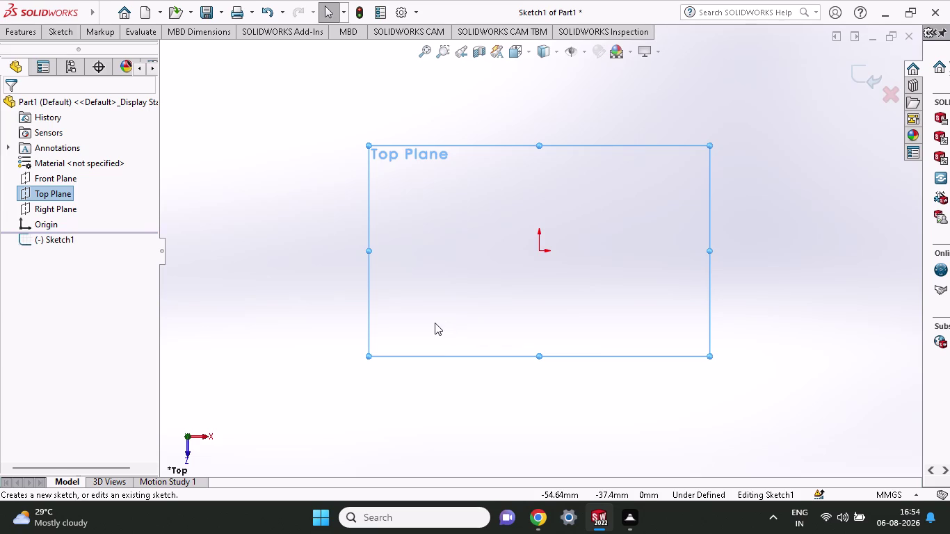
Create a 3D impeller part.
Sketch a circle of about 22 mm radius centred on the origin in the Top Plane sketch.
click(59, 30)
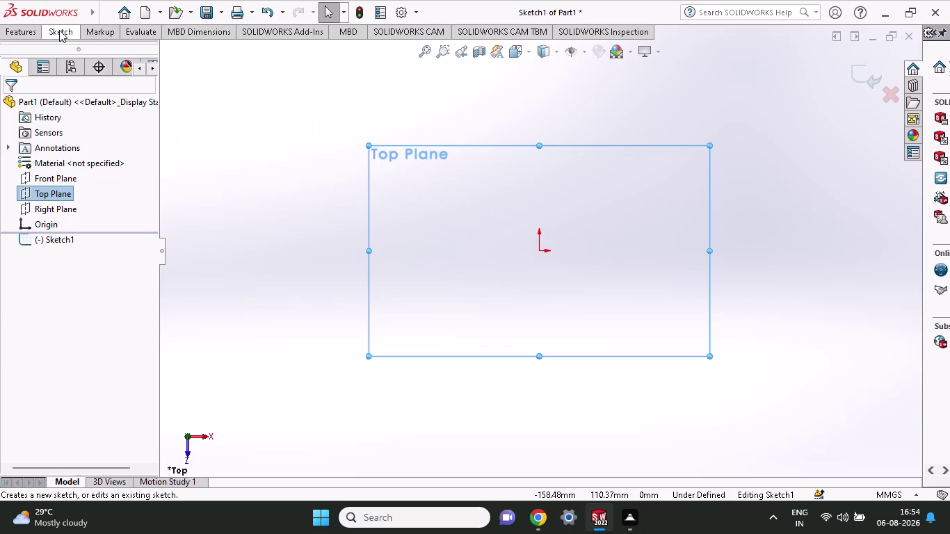
click(122, 51)
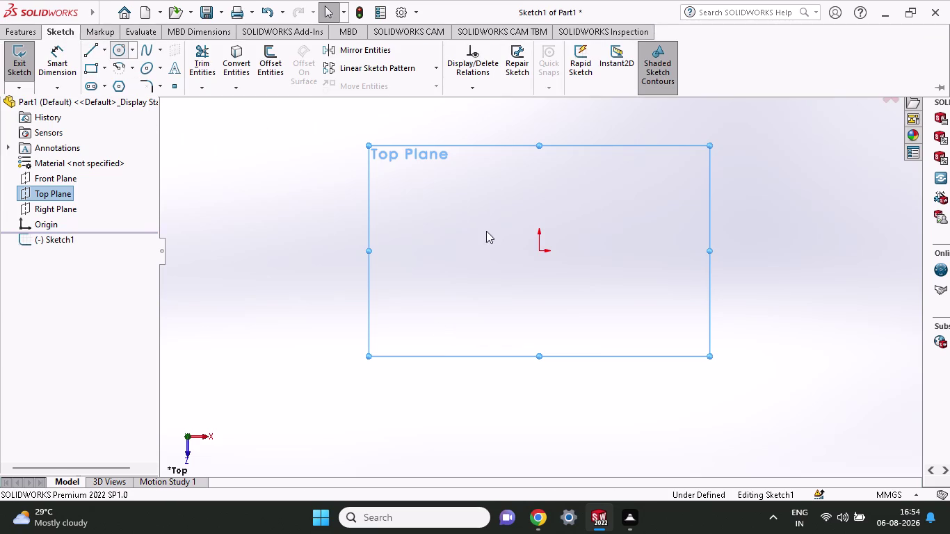
click(540, 252)
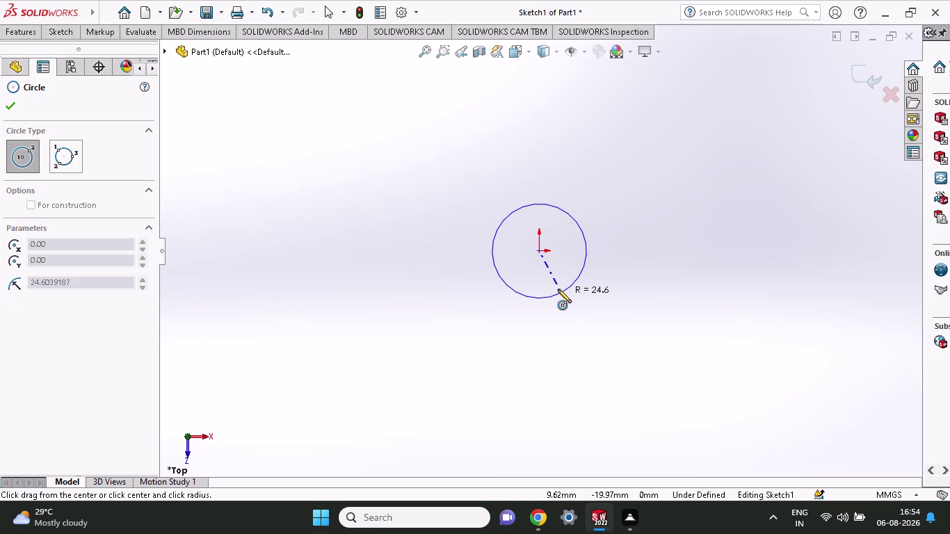
click(558, 290)
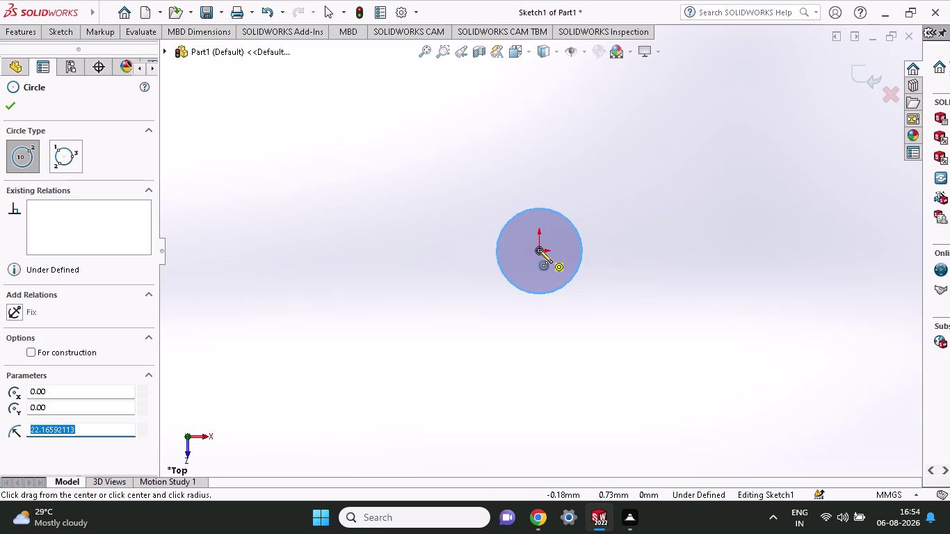
Add a larger concentric circle of about 38.8 mm radius around the origin.
click(539, 249)
click(569, 319)
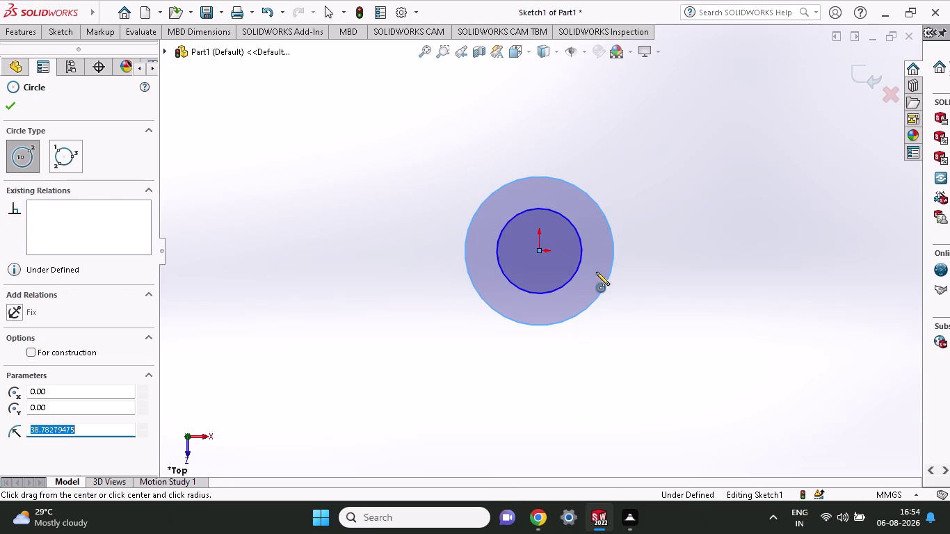
click(63, 35)
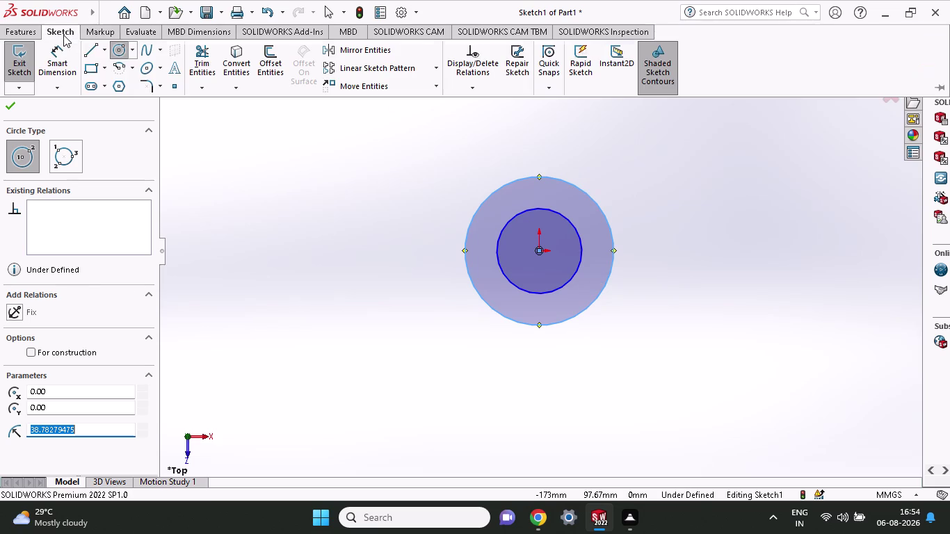
click(59, 49)
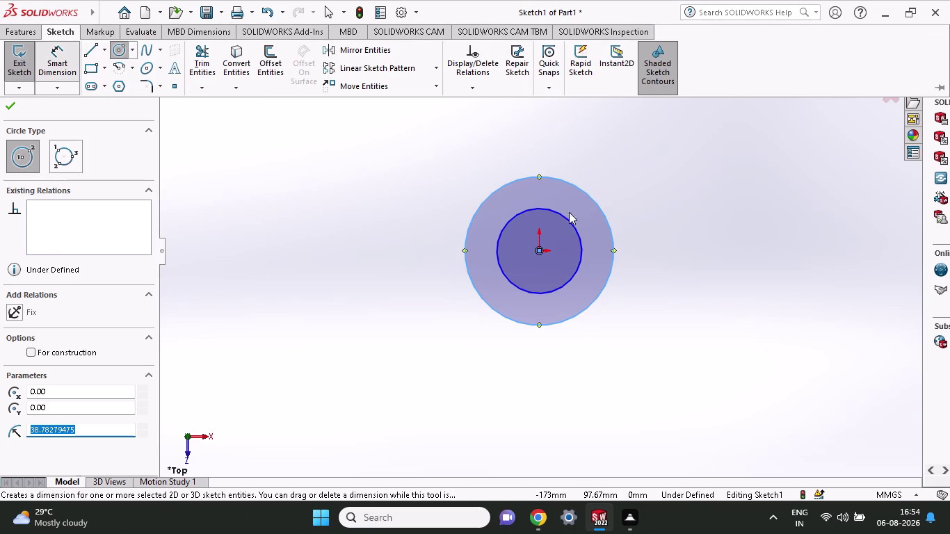
Dimension the outer circle to 150 mm diameter (entered as 75+75), then place the inner circle's diameter dimension.
click(600, 213)
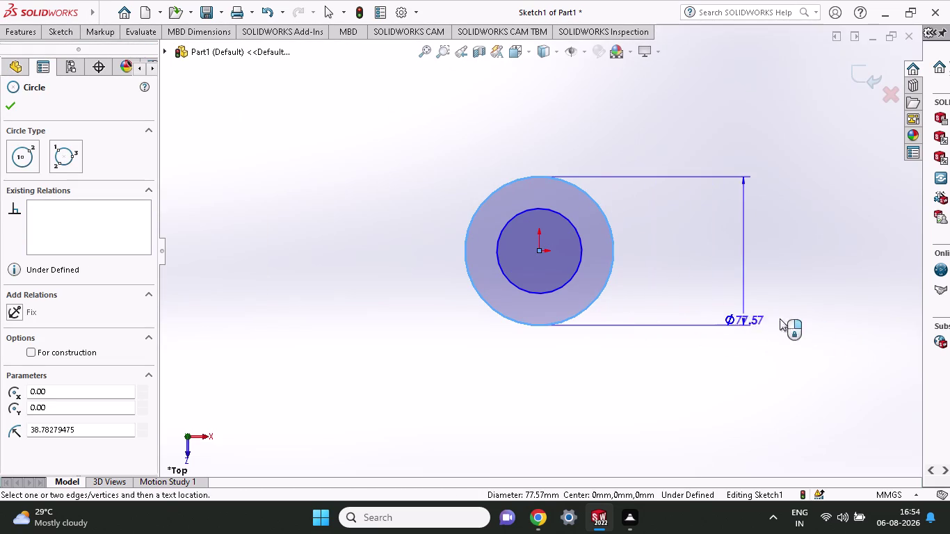
click(870, 302)
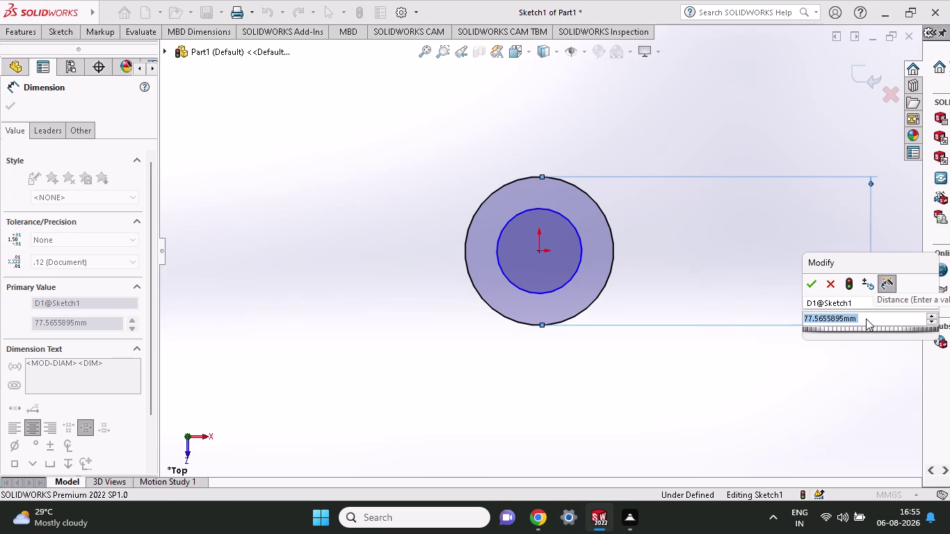
text(7)
text(5)
key(plus)
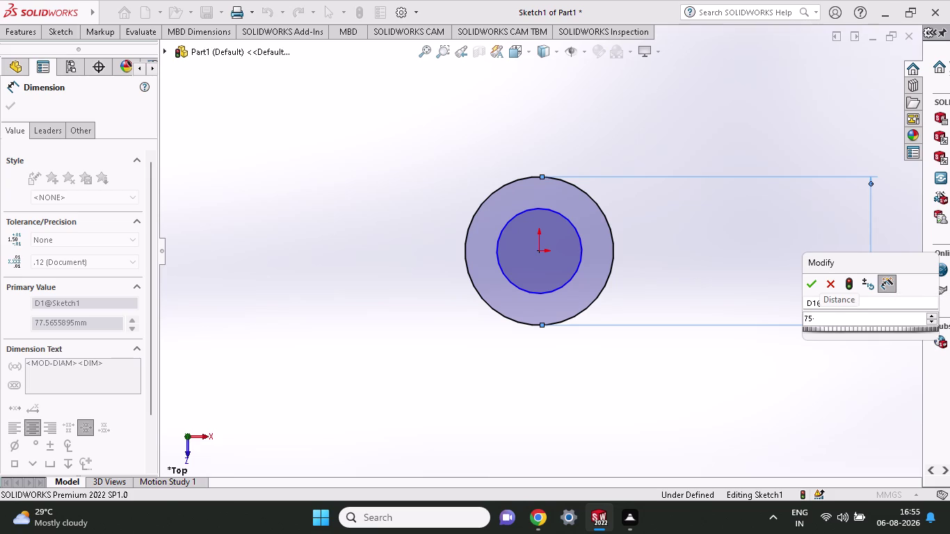
text(75)
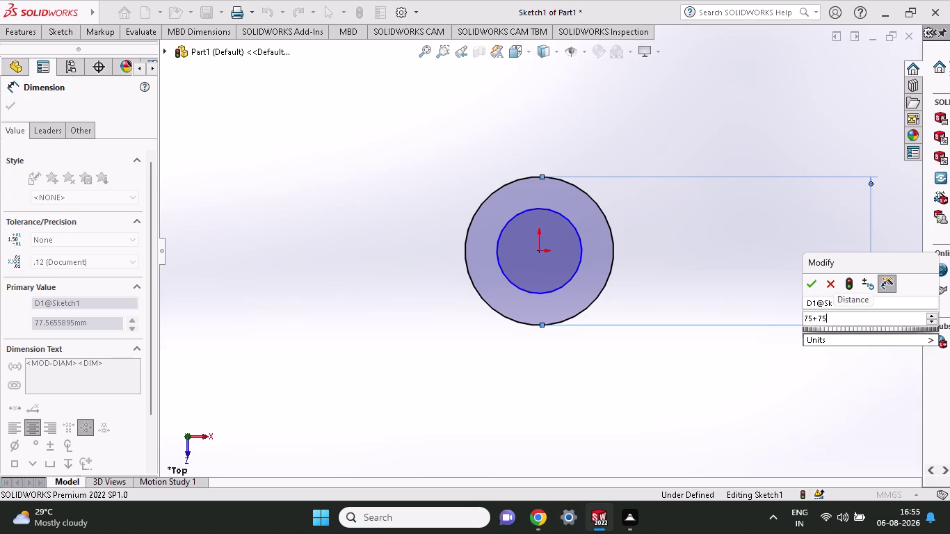
key(Return)
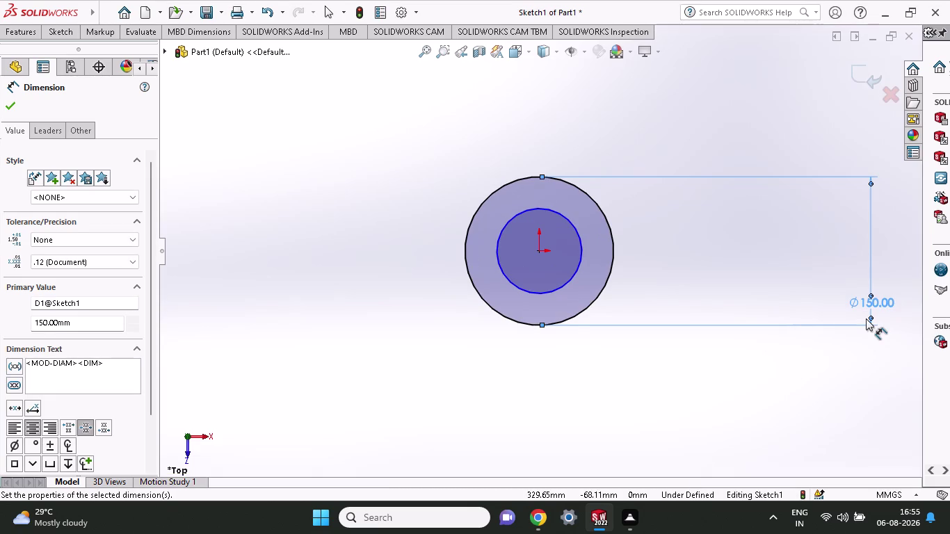
click(544, 292)
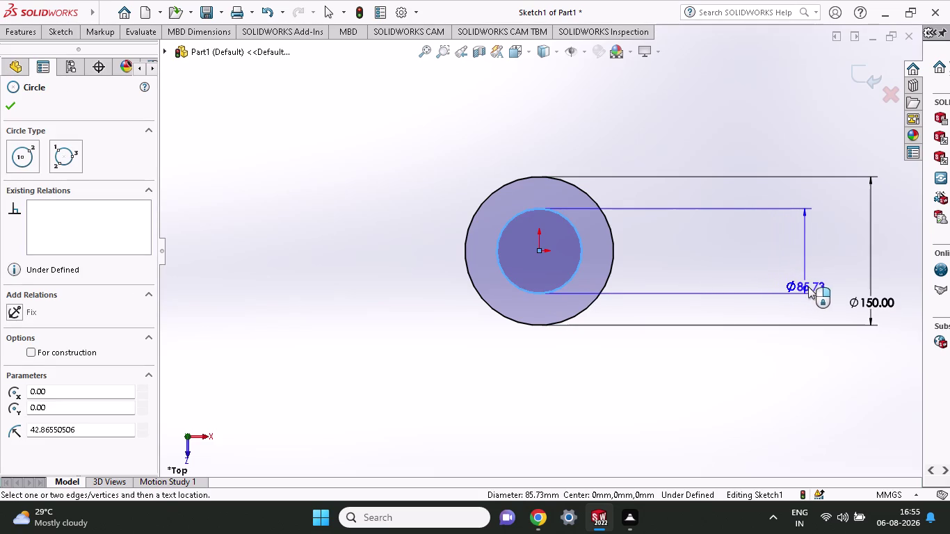
click(816, 286)
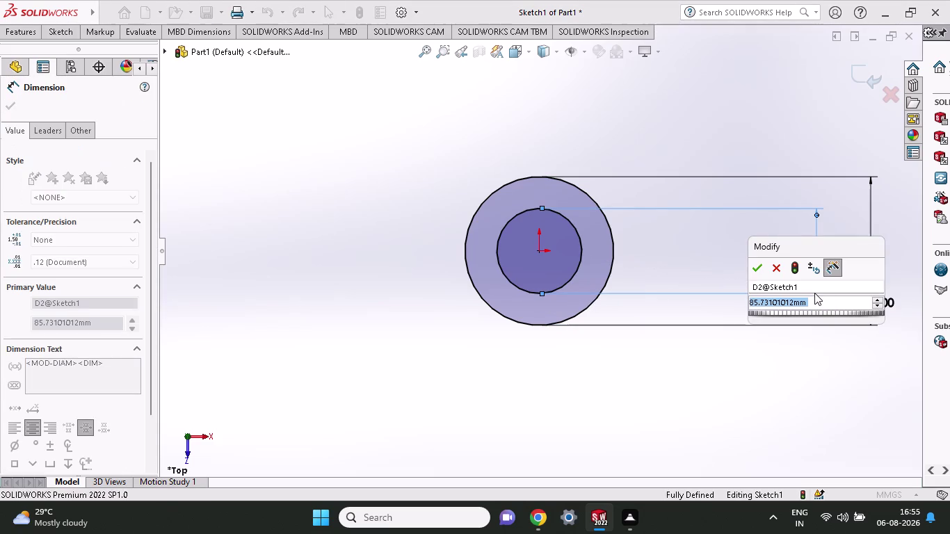
Set the inner hole diameter to 14 mm, fully defining the sketch.
text(14)
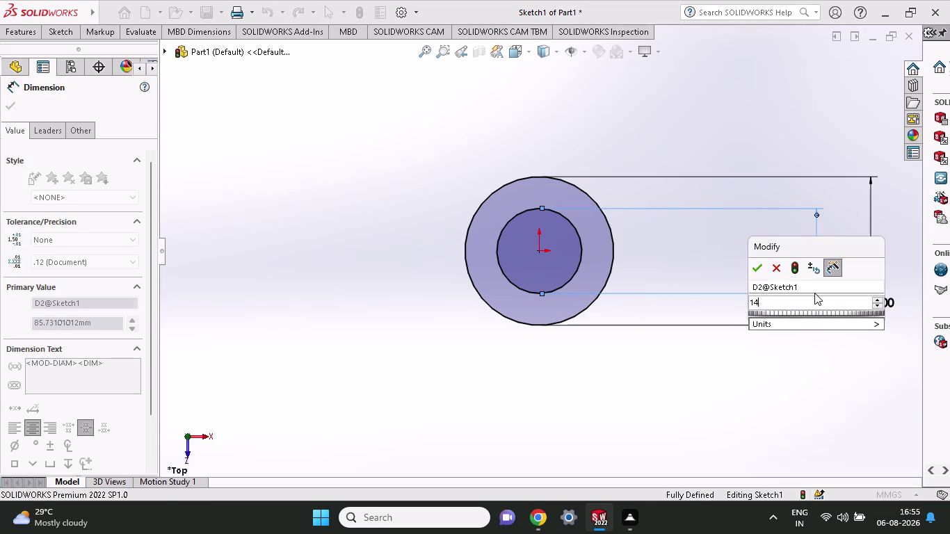
key(Return)
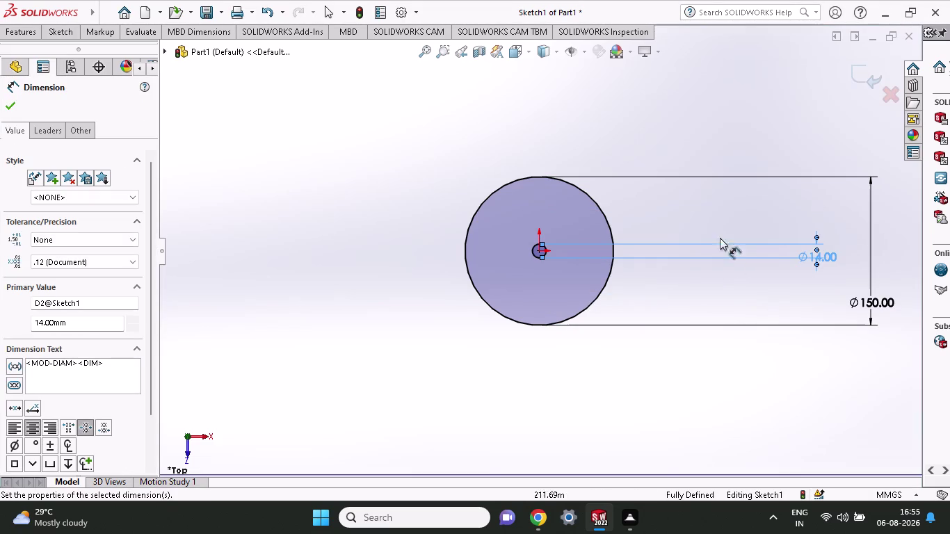
scroll(down, 3)
scroll(down, 3)
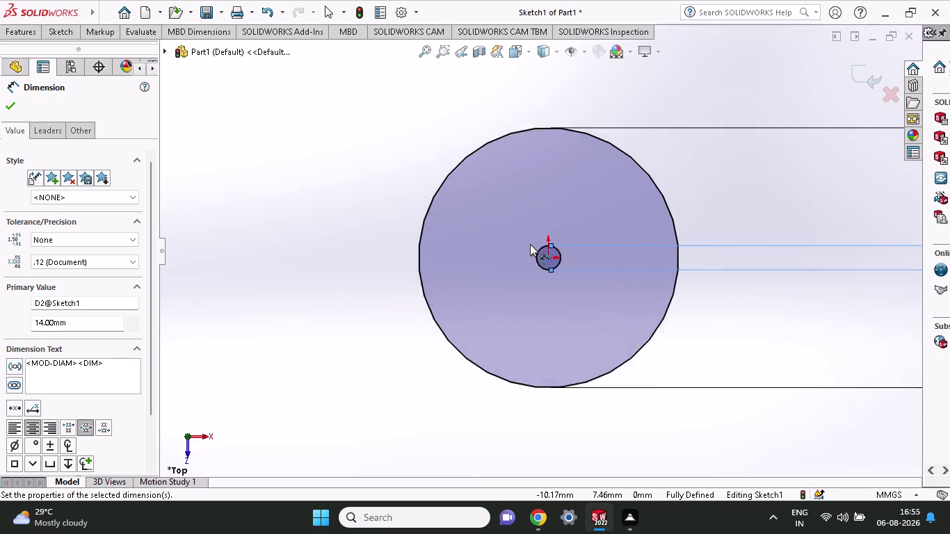
scroll(down, 3)
scroll(down, 3)
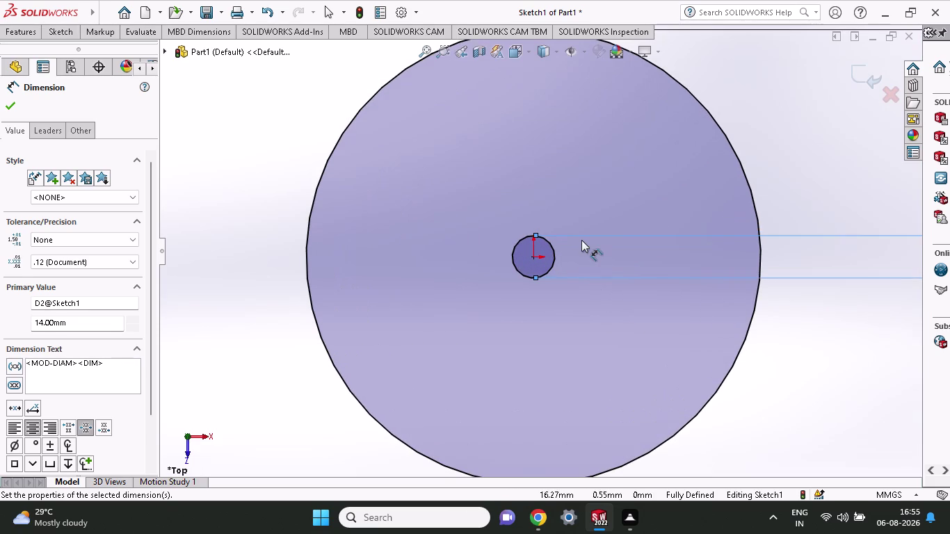
scroll(down, 3)
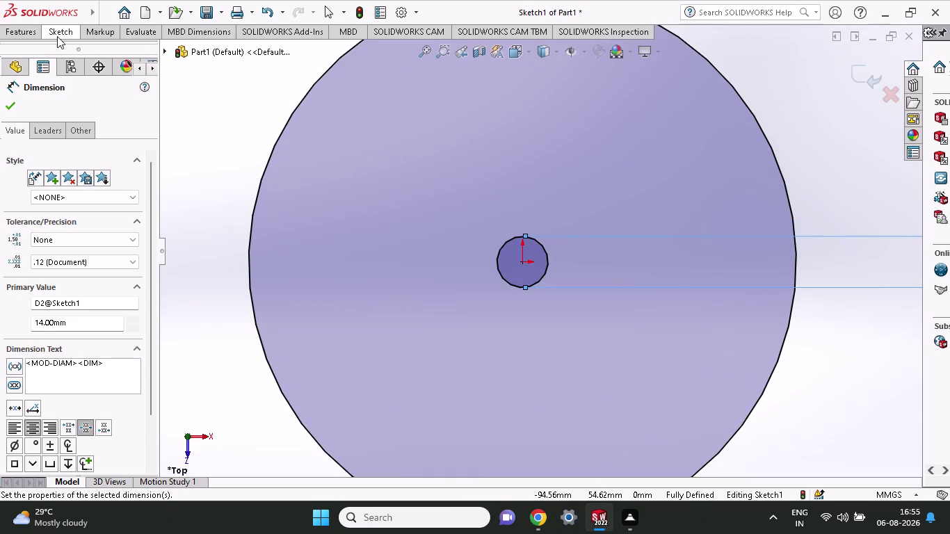
click(57, 37)
Draw a vertical line from the hole's bottom quadrant to above the circle.
click(88, 50)
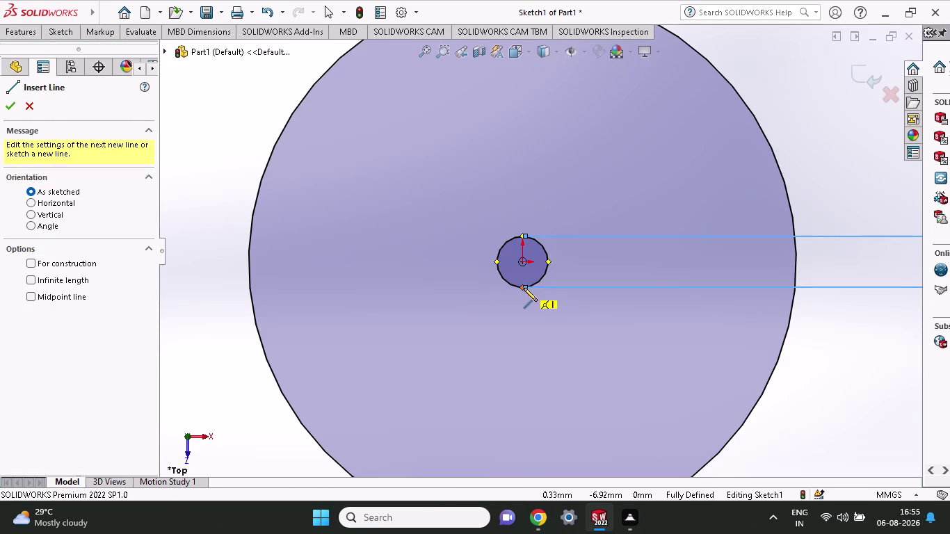
click(522, 287)
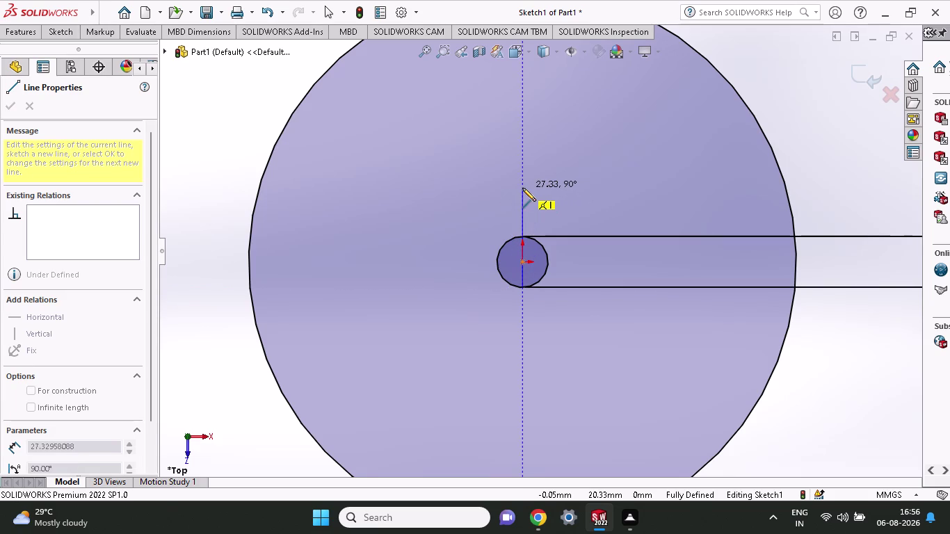
click(522, 201)
click(68, 34)
click(68, 61)
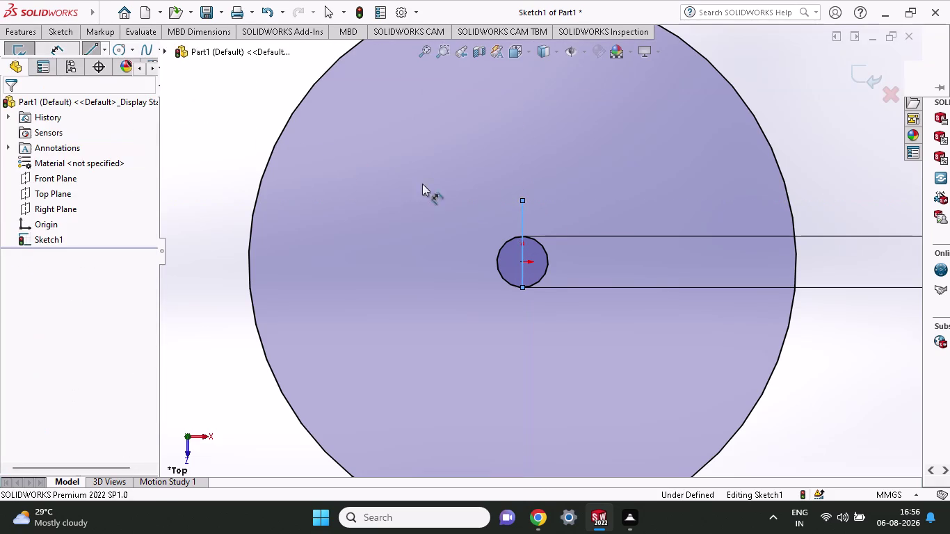
click(521, 199)
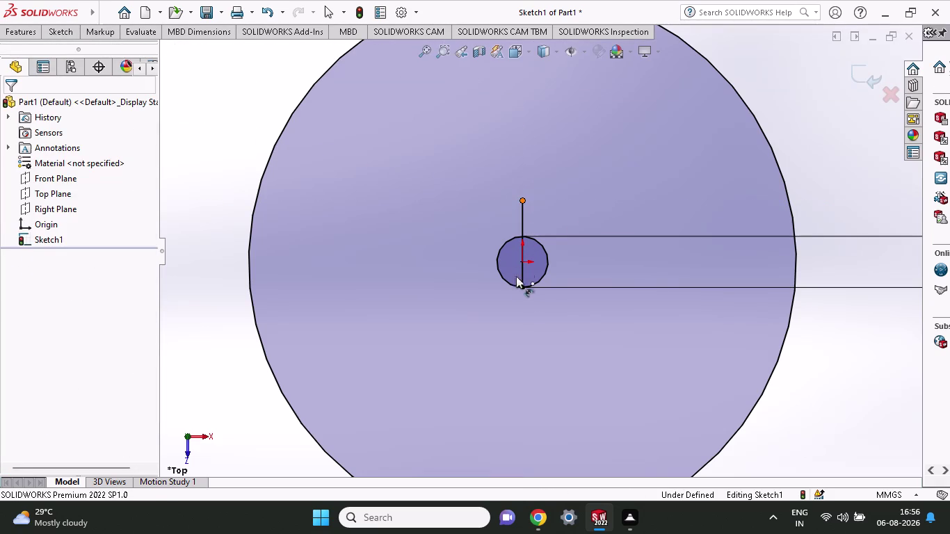
click(522, 290)
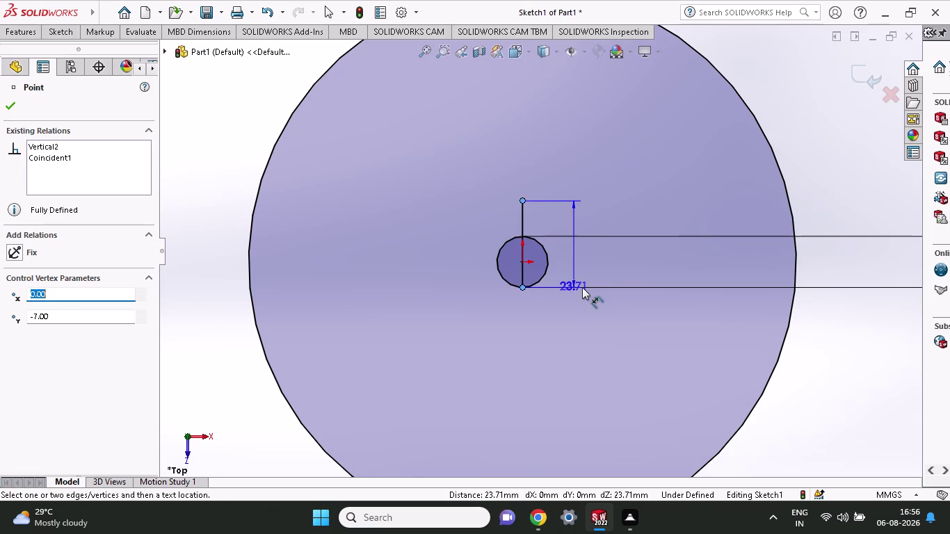
Dimension the vertical line to 16.3 mm and begin a new line at its top.
click(641, 293)
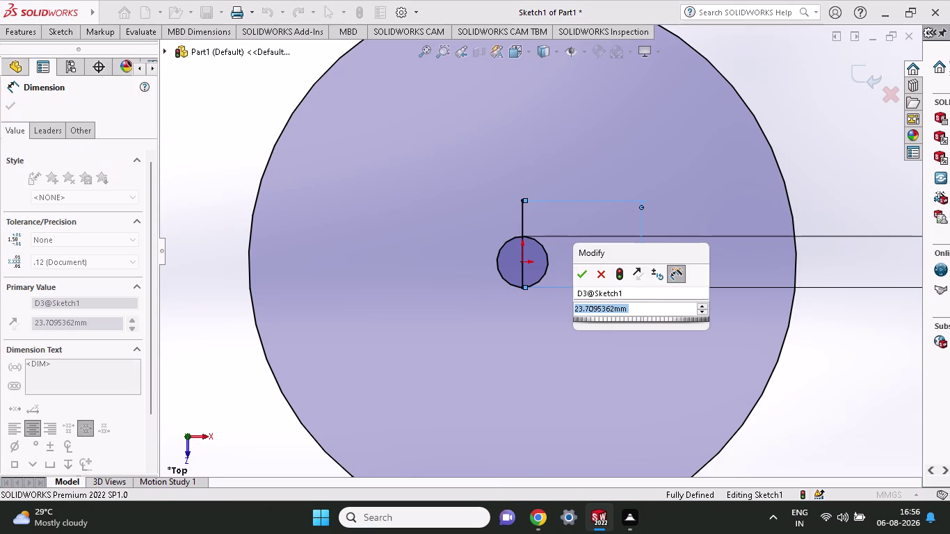
text(16.3)
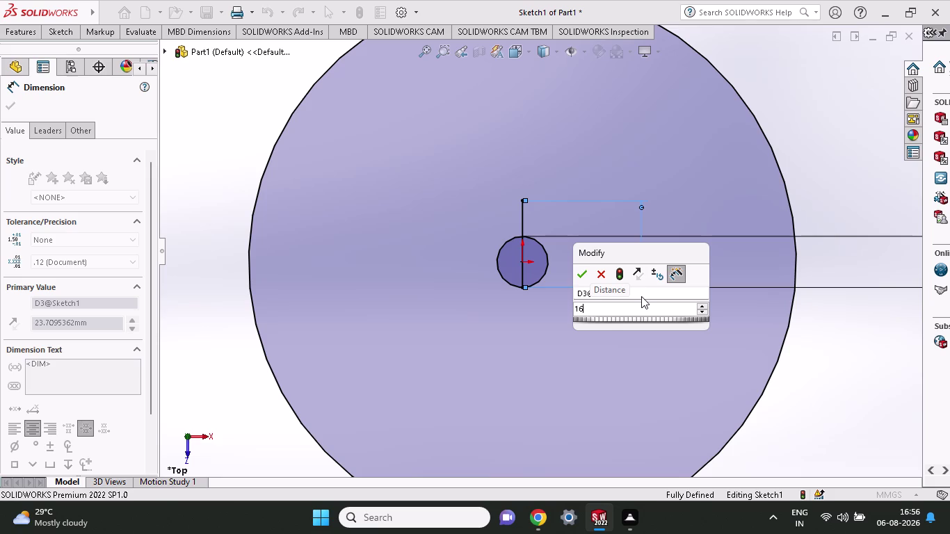
key(Return)
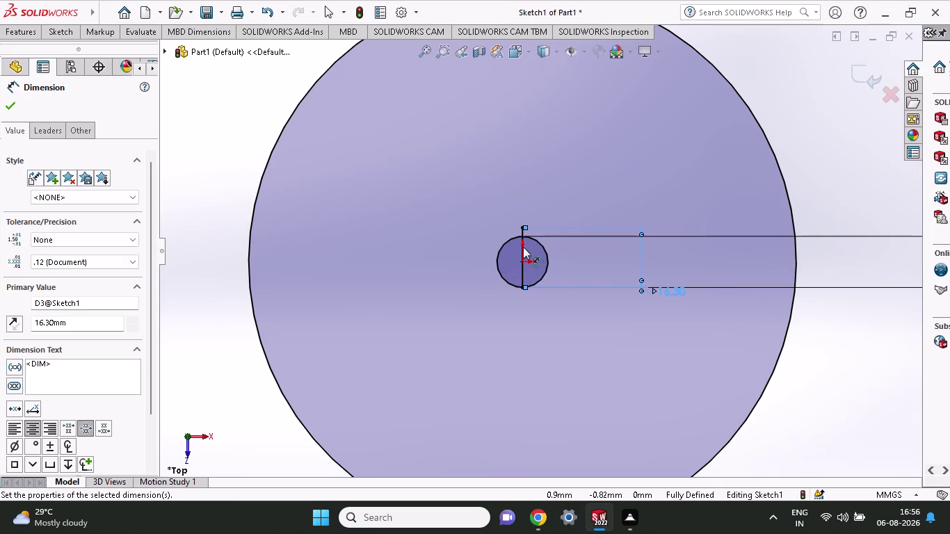
scroll(down, 3)
scroll(down, 3)
scroll(down, 3)
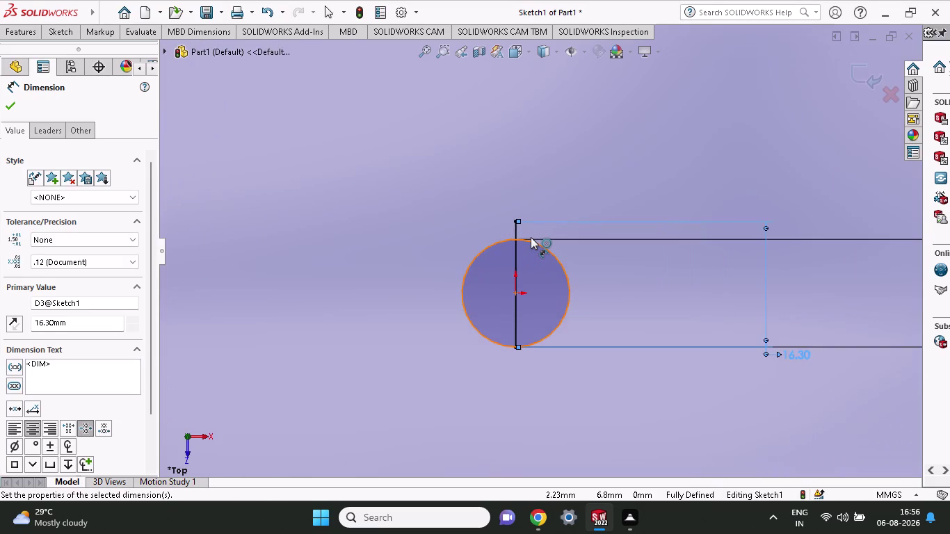
scroll(down, 3)
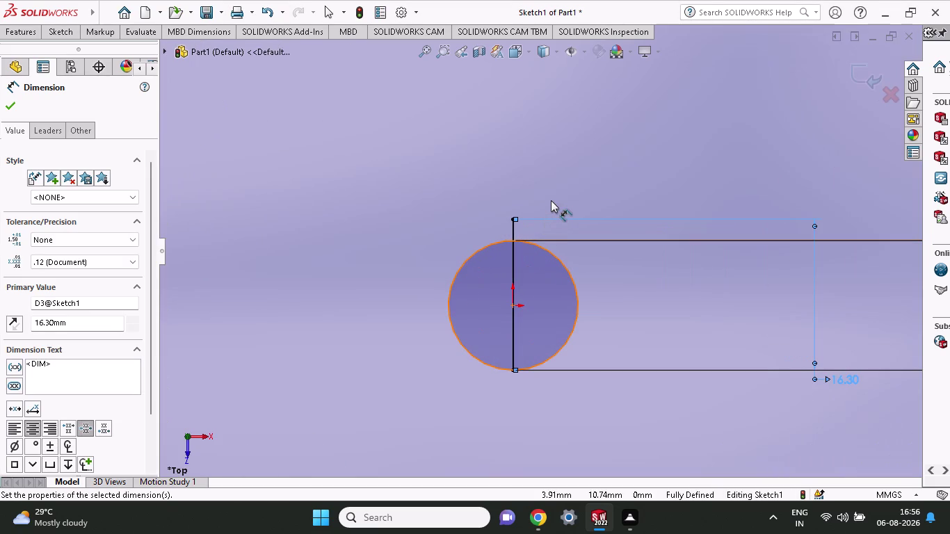
click(51, 32)
click(90, 49)
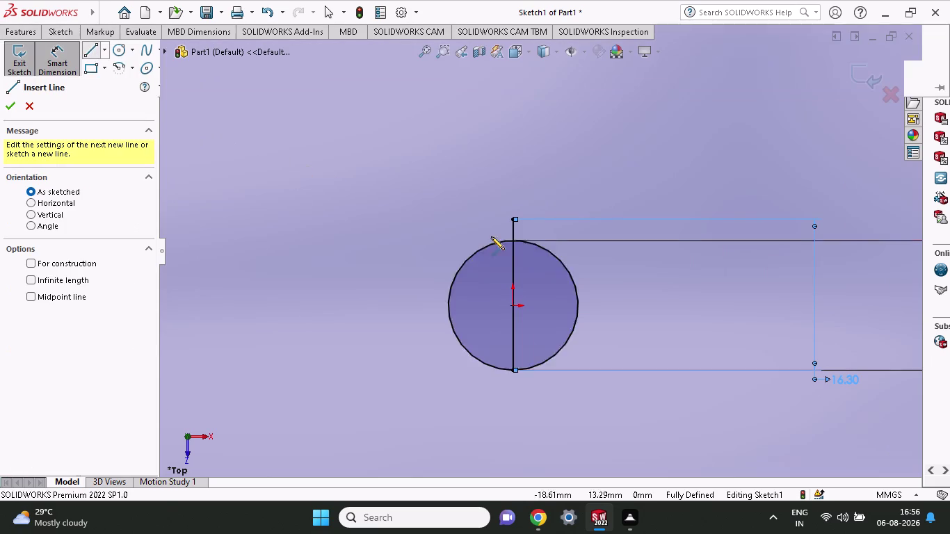
click(512, 219)
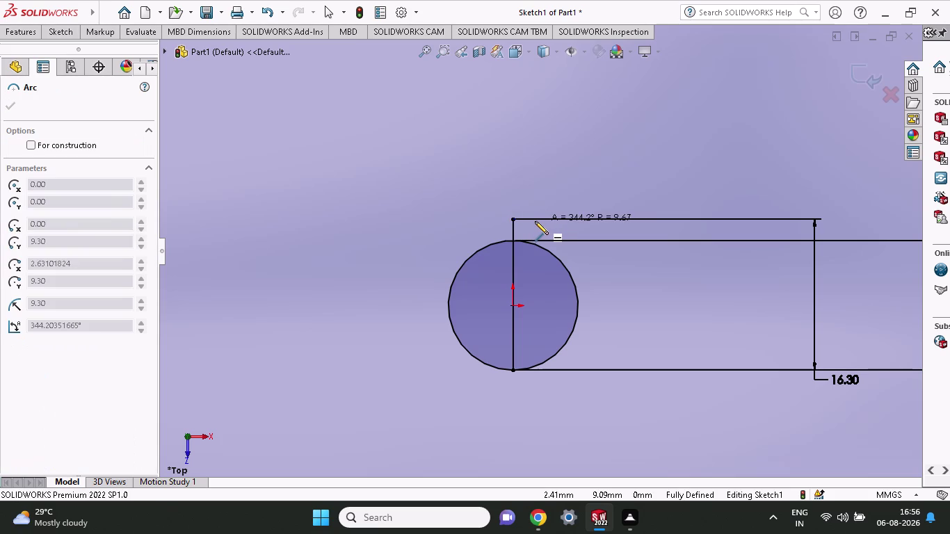
Draw a horizontal top edge across the vertical line's top end.
click(533, 220)
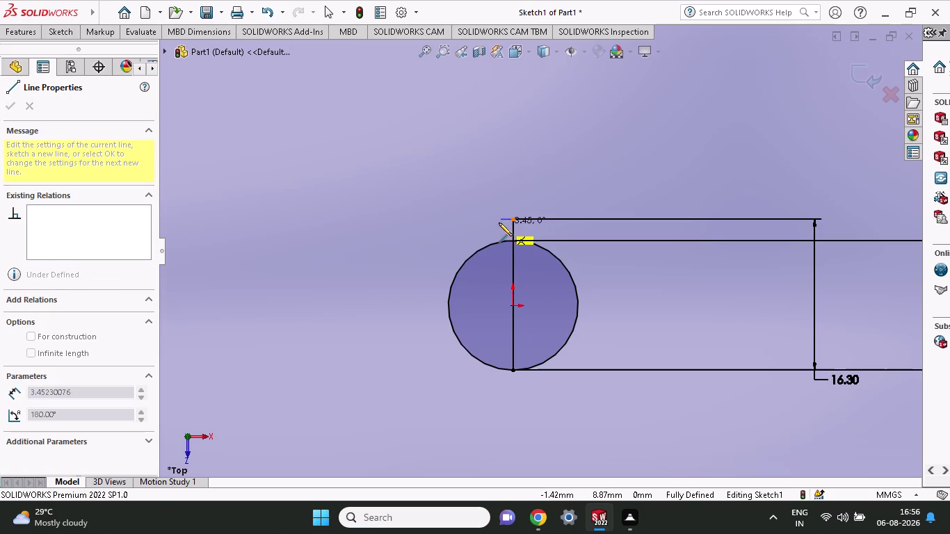
click(499, 222)
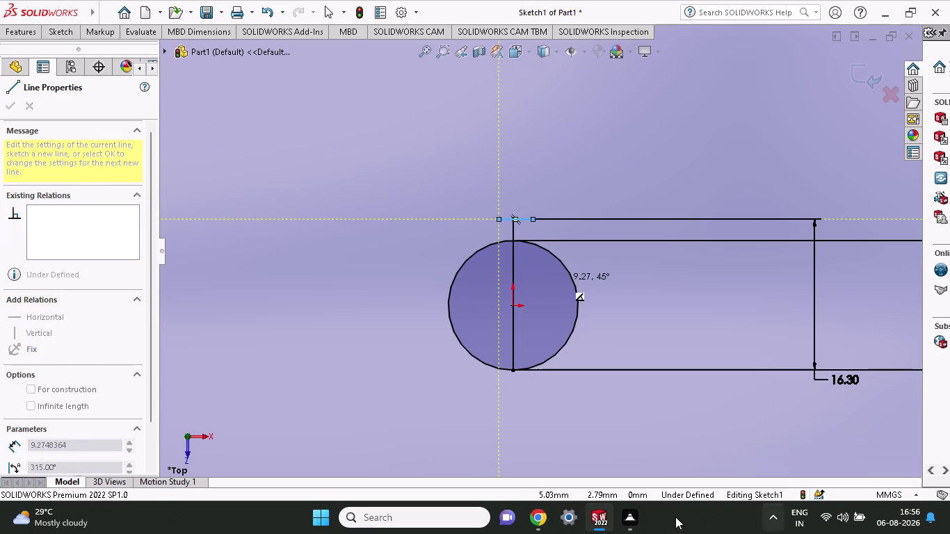
click(44, 30)
click(56, 46)
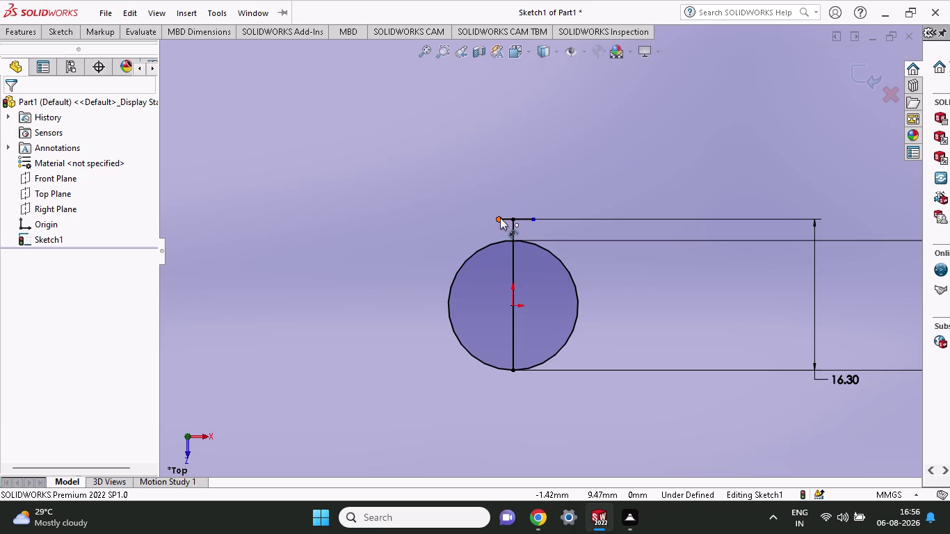
Dimension both halves of the top edge to 2.5 mm from the vertical line.
click(499, 218)
click(512, 220)
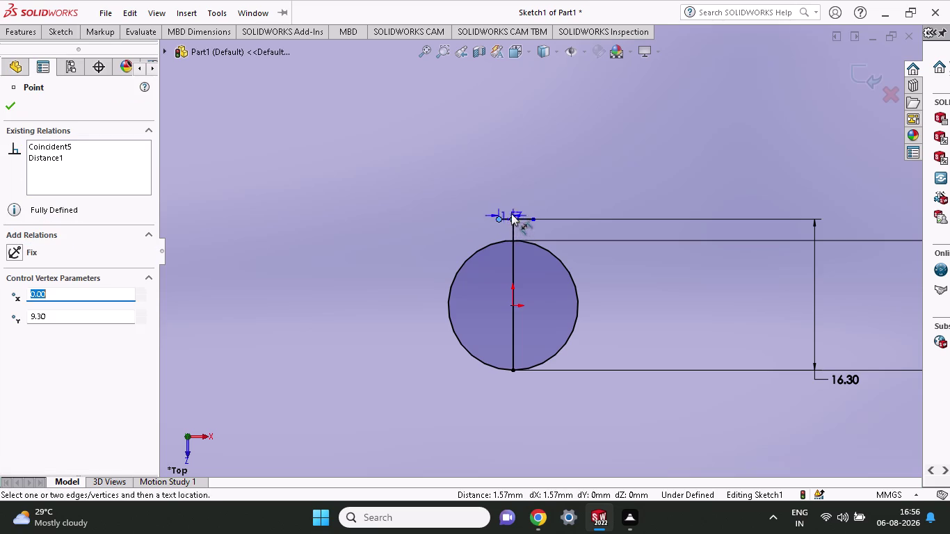
click(513, 122)
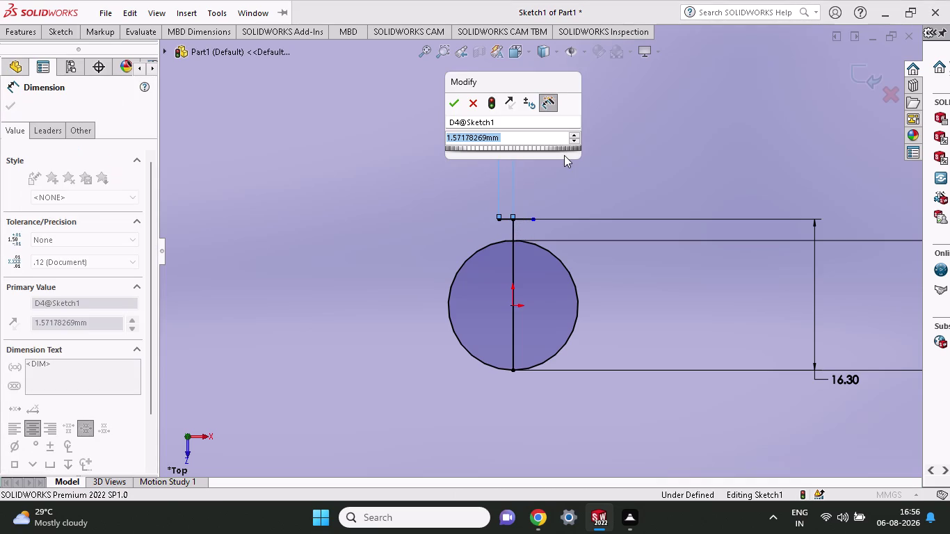
text(2.5)
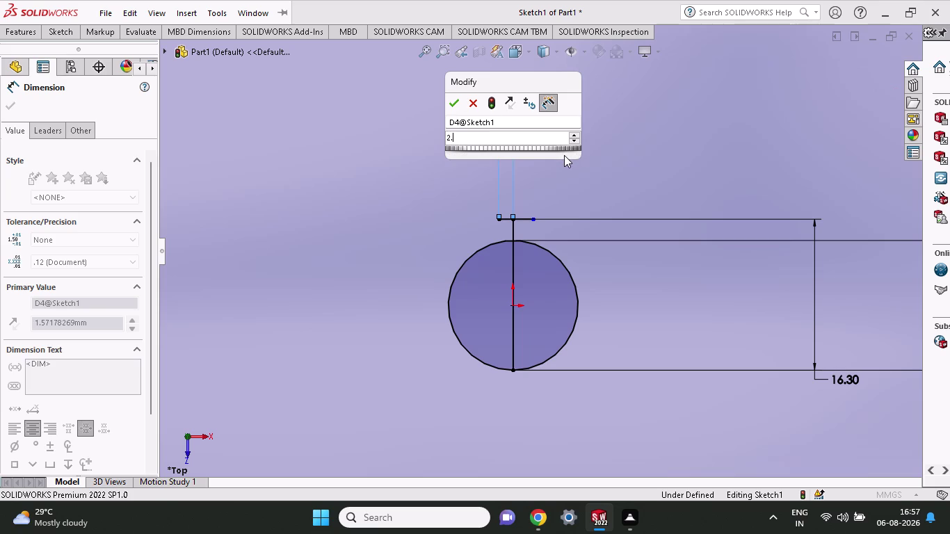
key(Return)
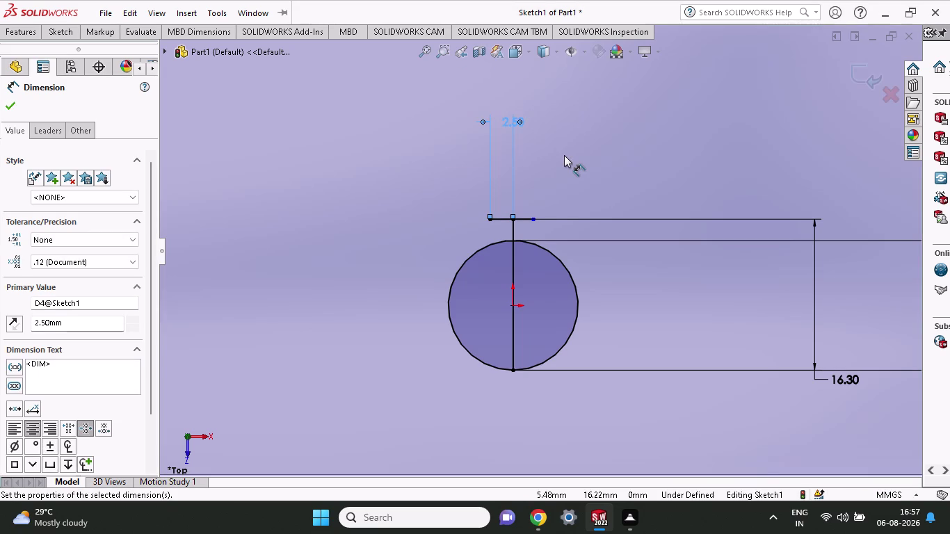
click(531, 220)
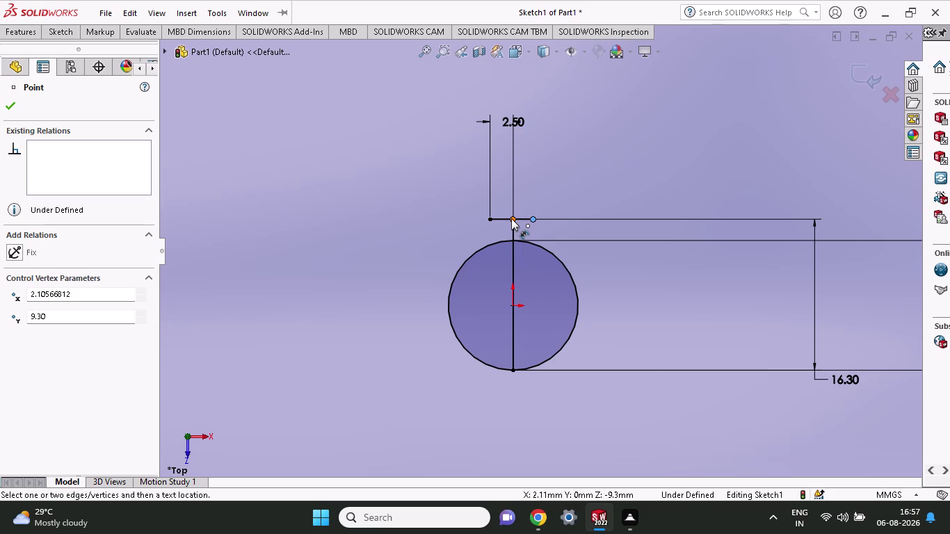
click(511, 218)
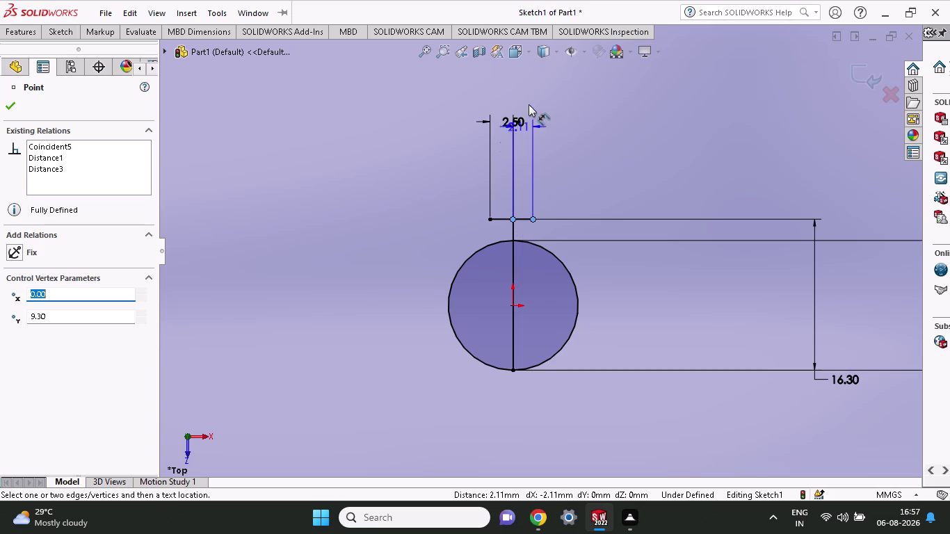
click(529, 103)
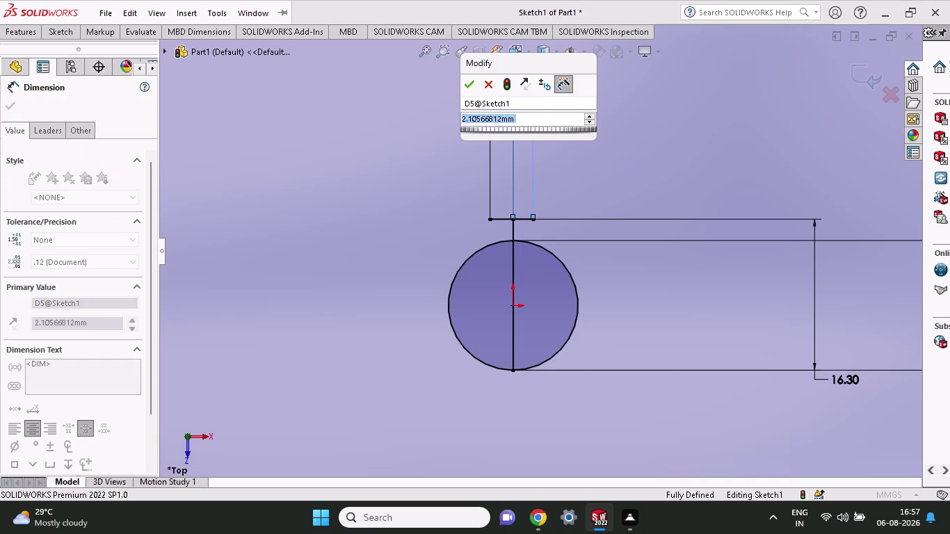
text(2.5)
key(Return)
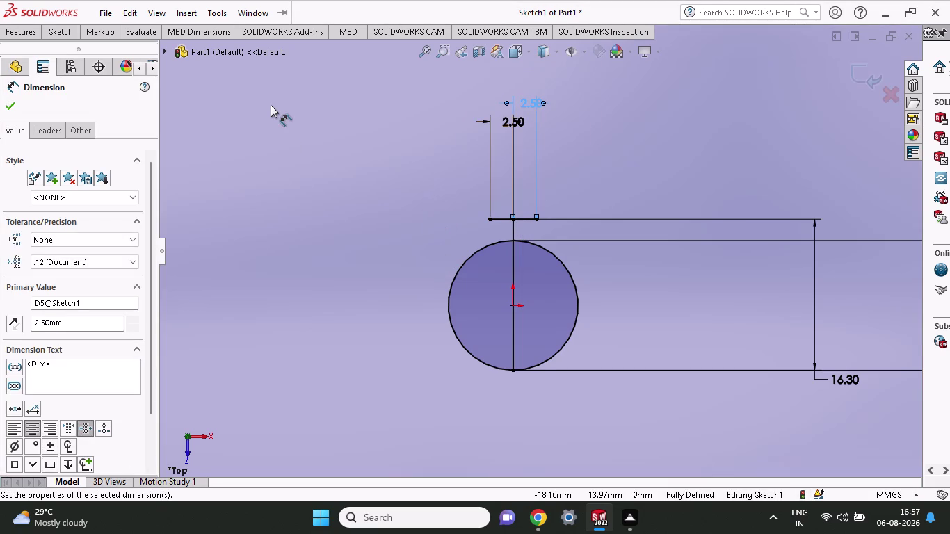
click(62, 27)
click(98, 54)
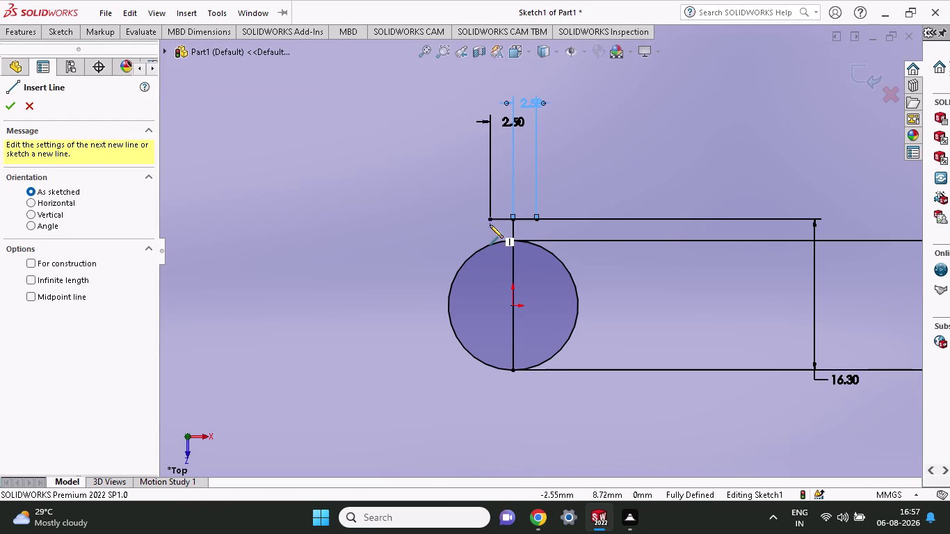
Draw the left and right vertical notch sides between the top edge and the hole.
click(489, 220)
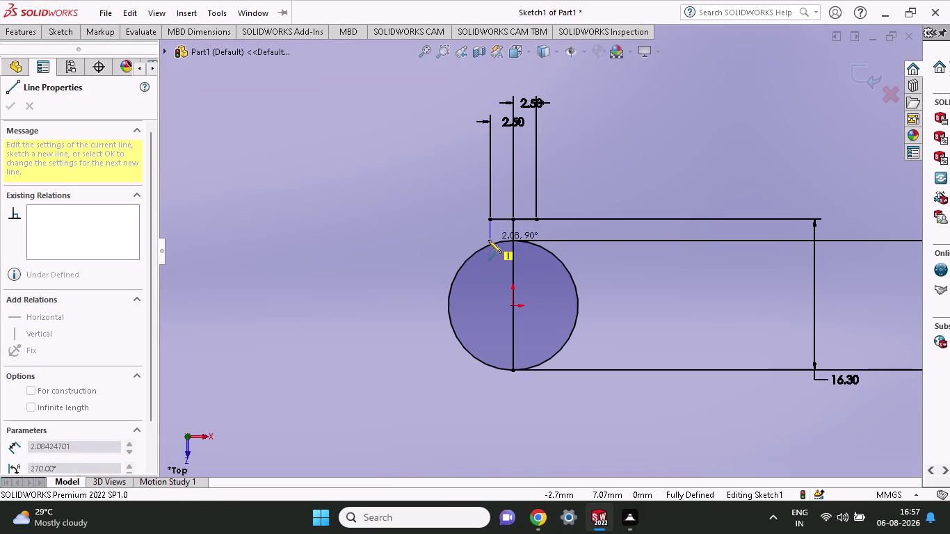
click(488, 247)
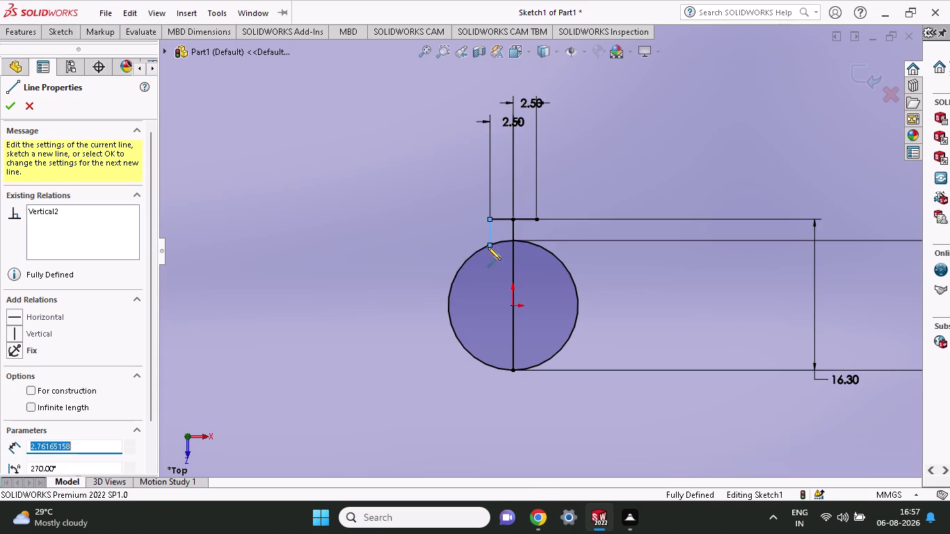
right_click(384, 212)
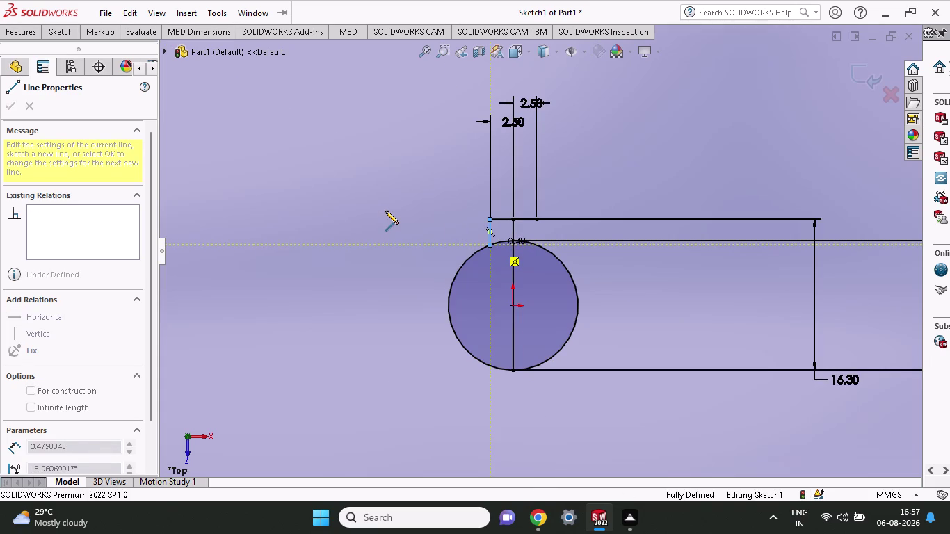
right_click(385, 211)
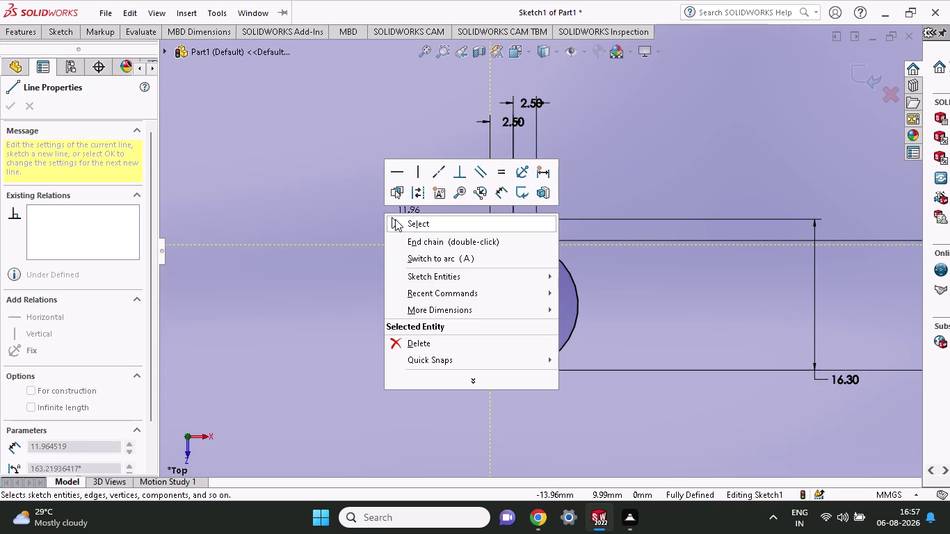
click(395, 220)
click(60, 28)
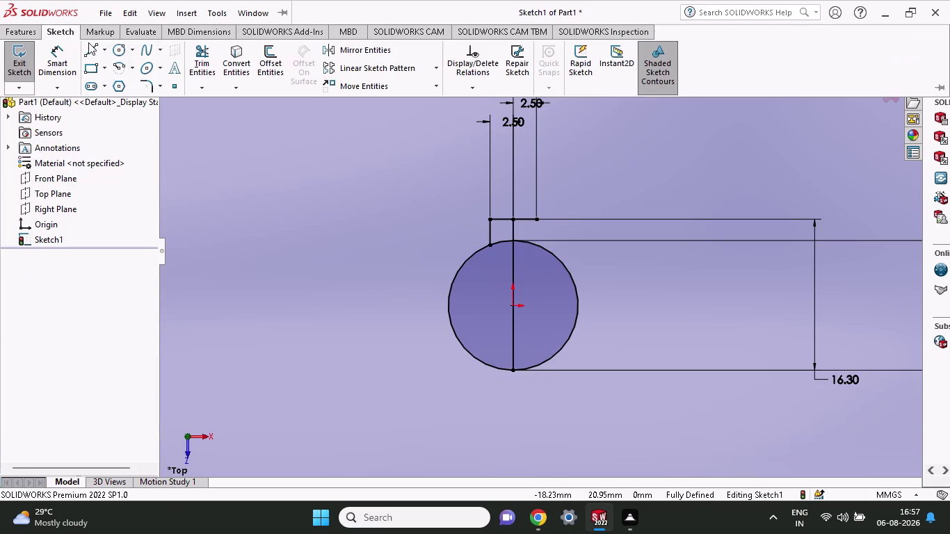
click(94, 45)
click(535, 217)
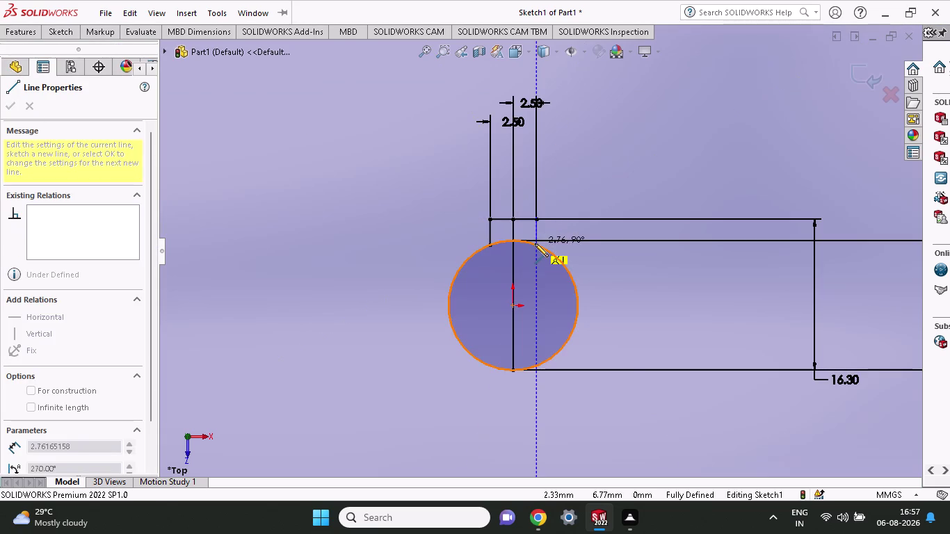
click(535, 244)
right_click(597, 174)
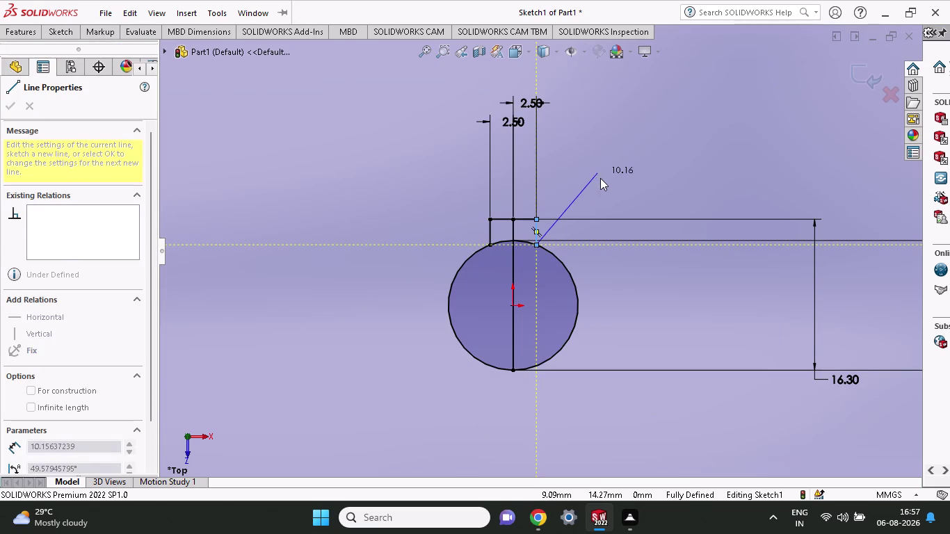
click(605, 182)
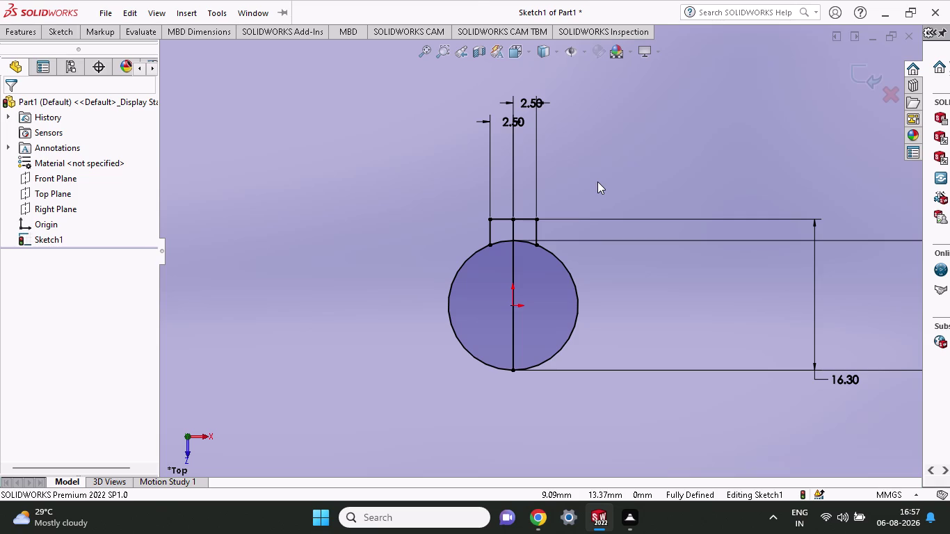
click(61, 32)
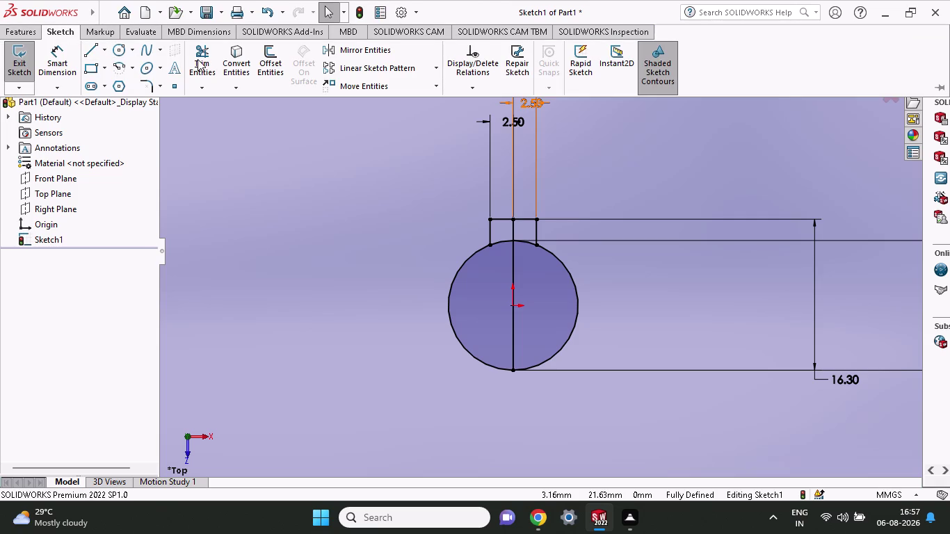
Power-trim the arc inside the notch and the central vertical line.
click(197, 59)
drag(497, 259, 499, 253)
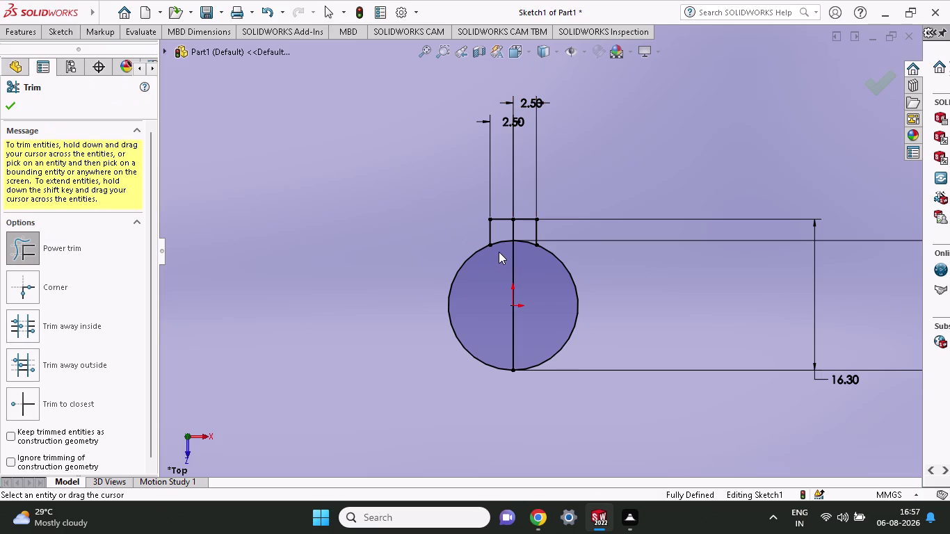
drag(499, 252, 507, 234)
drag(519, 252, 524, 232)
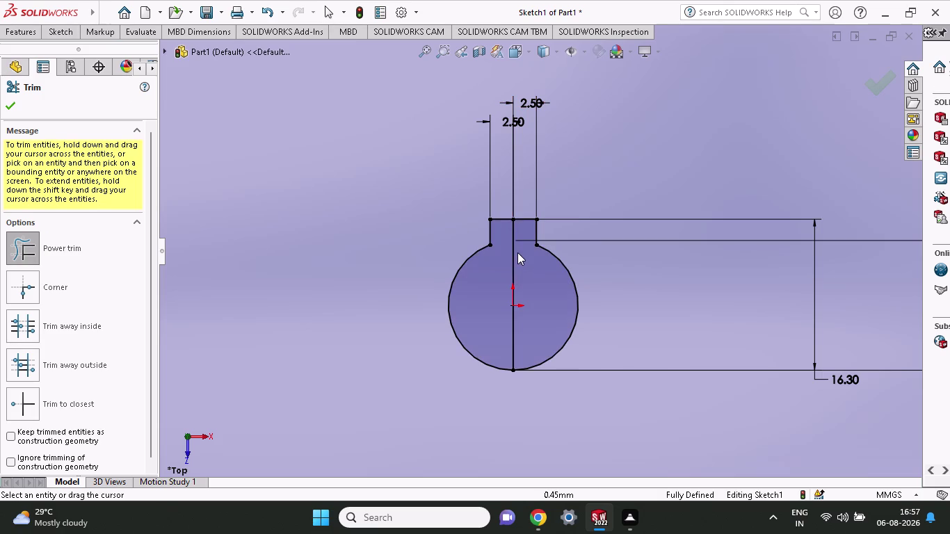
drag(517, 252, 492, 284)
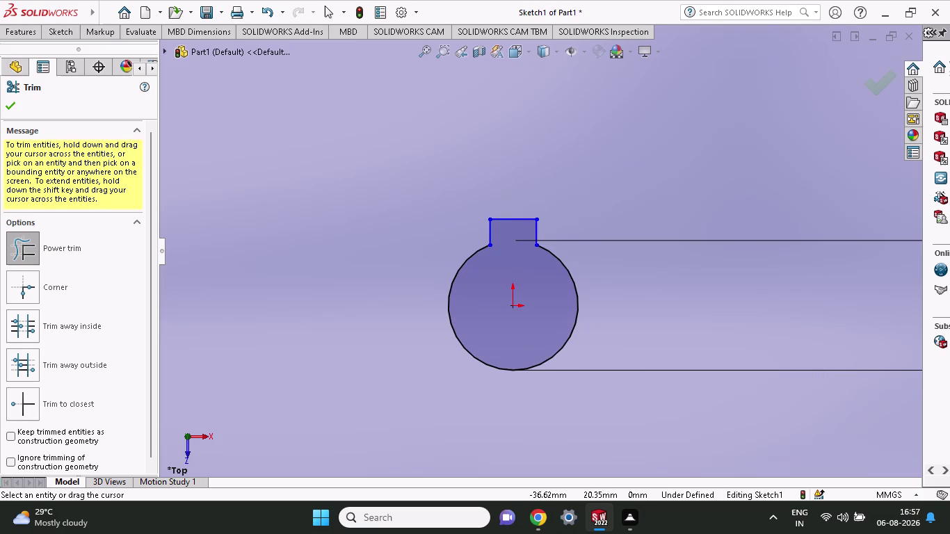
click(35, 36)
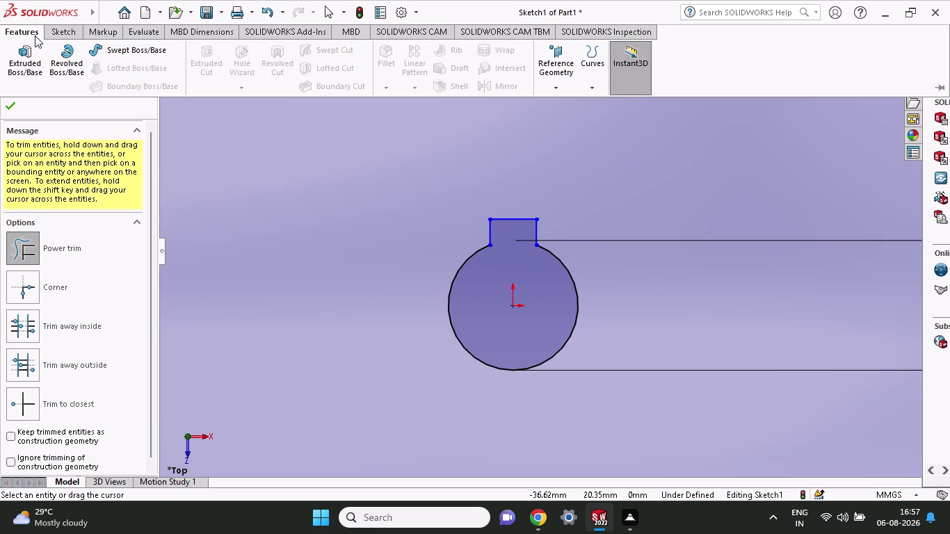
click(22, 55)
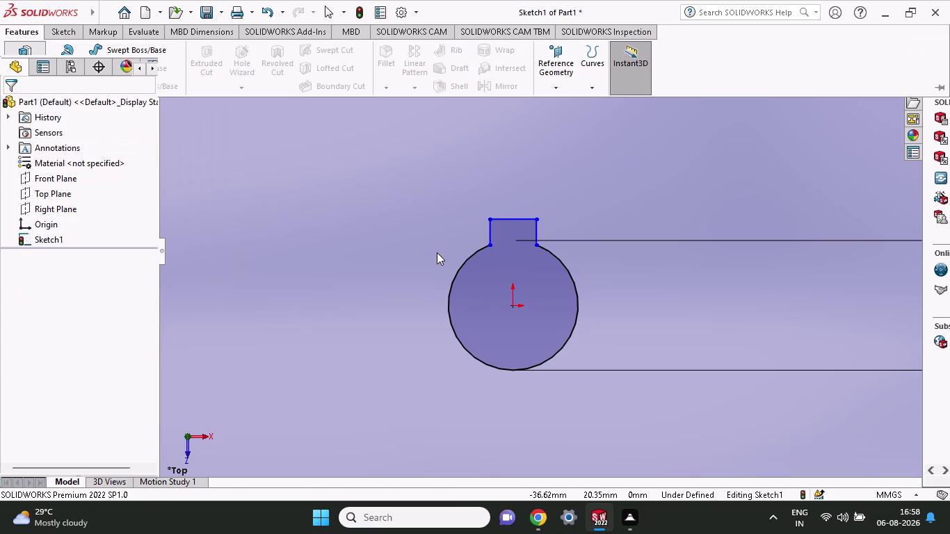
Boss-extrude the keyed sketch Mid Plane to a 3 mm depth.
scroll(down, 3)
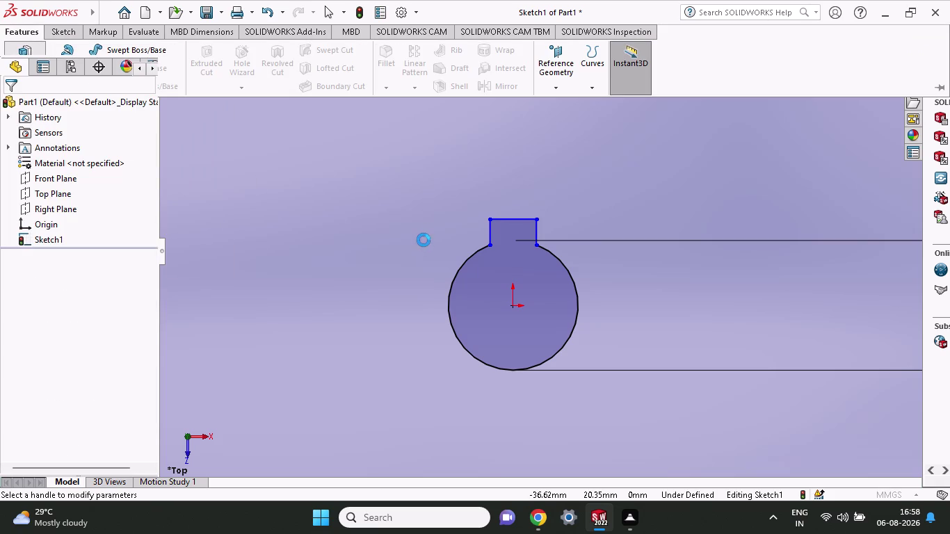
scroll(down, 3)
scroll(down, 3)
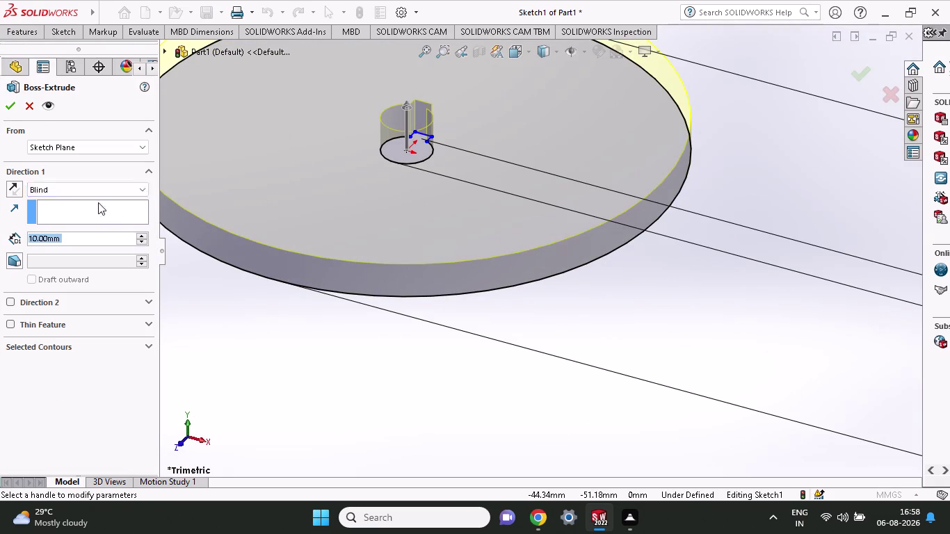
click(137, 192)
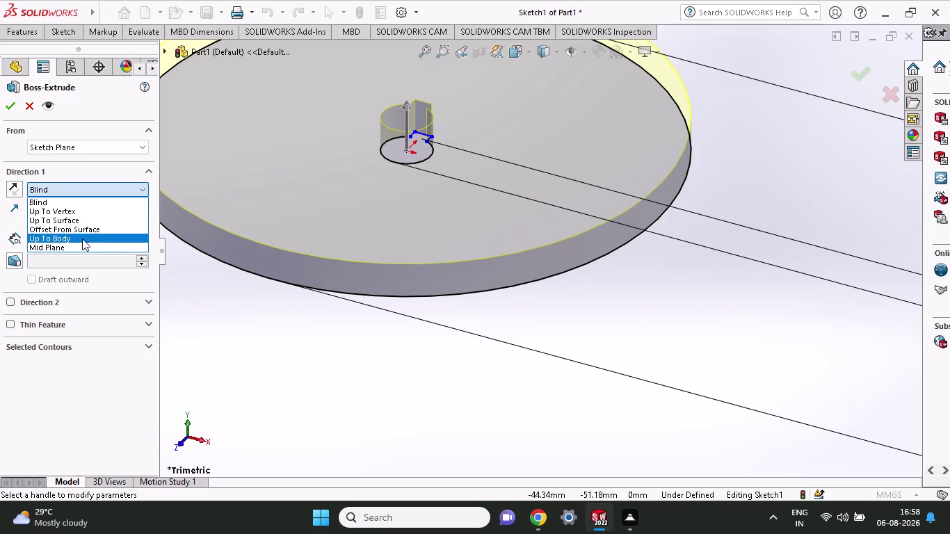
click(75, 245)
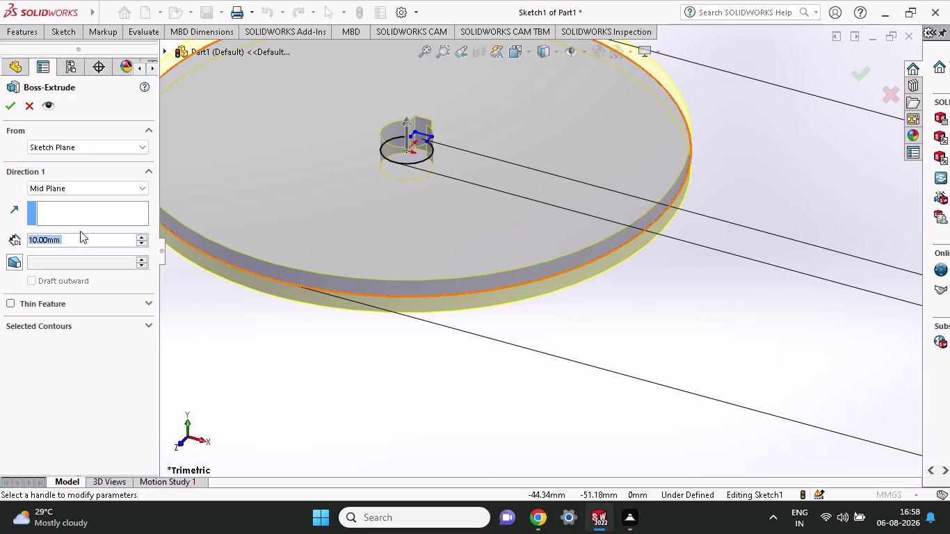
key(3)
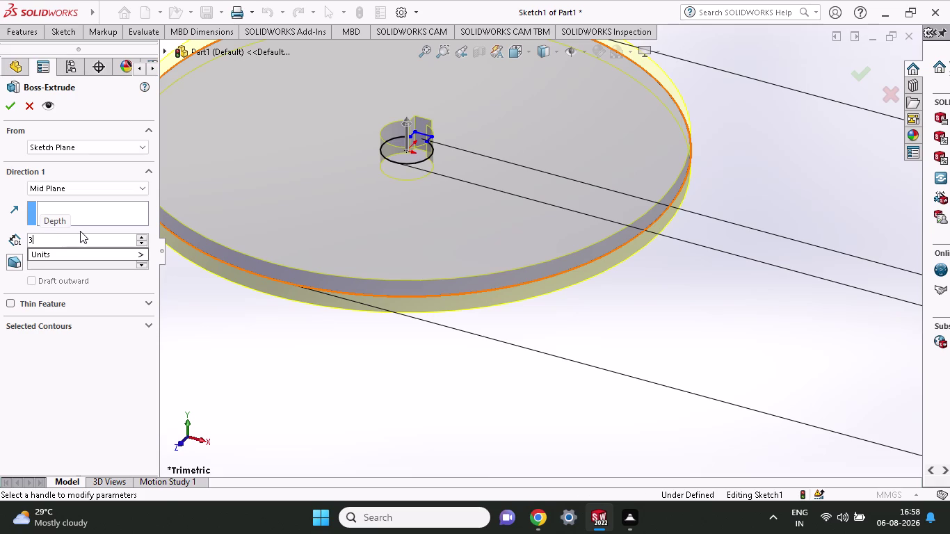
key(Return)
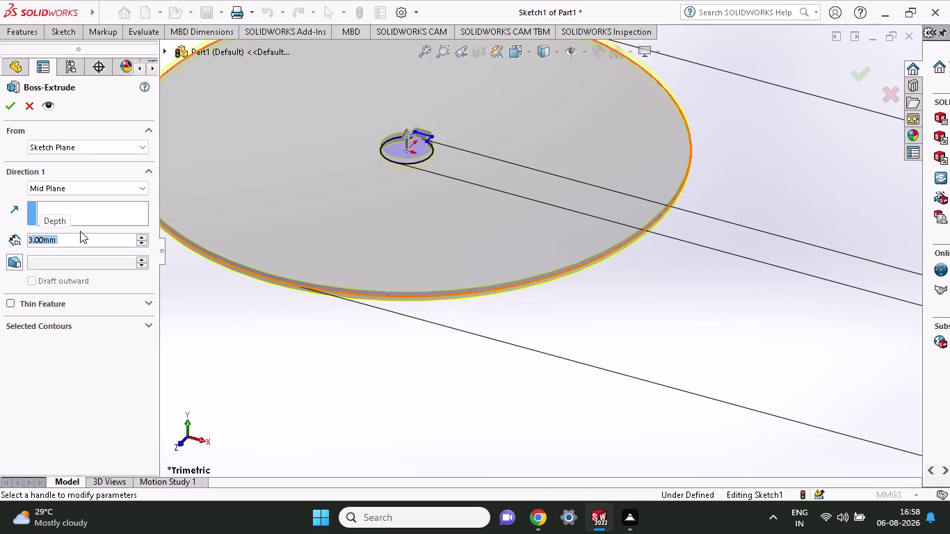
click(12, 110)
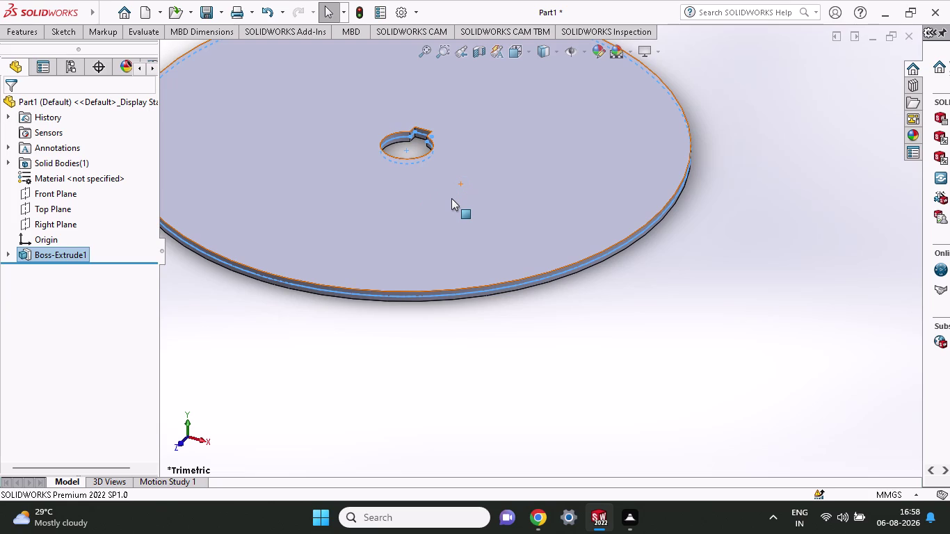
scroll(up, 3)
scroll(up, 3)
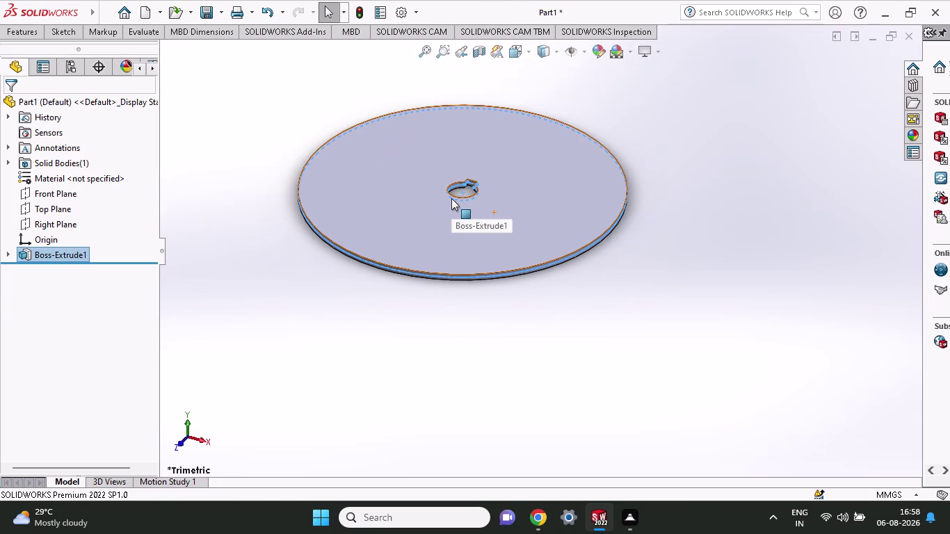
scroll(down, 3)
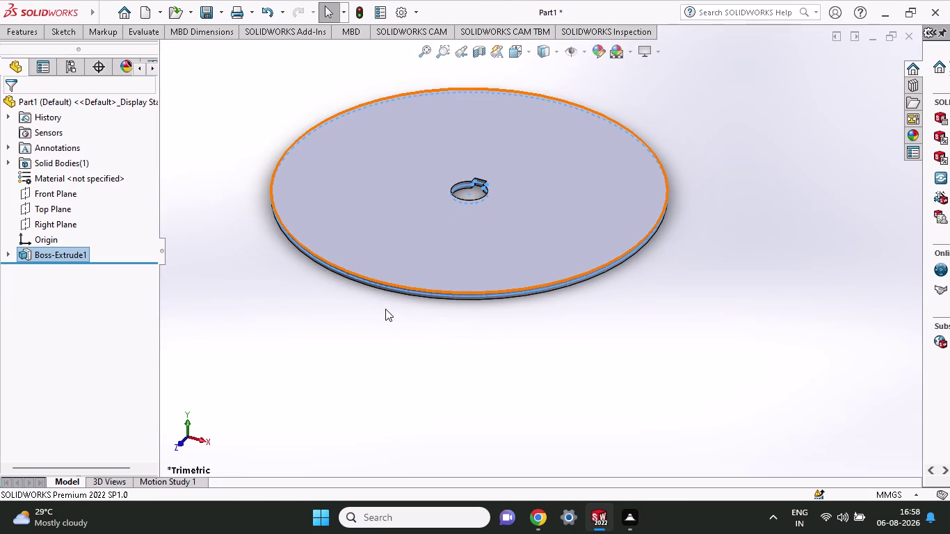